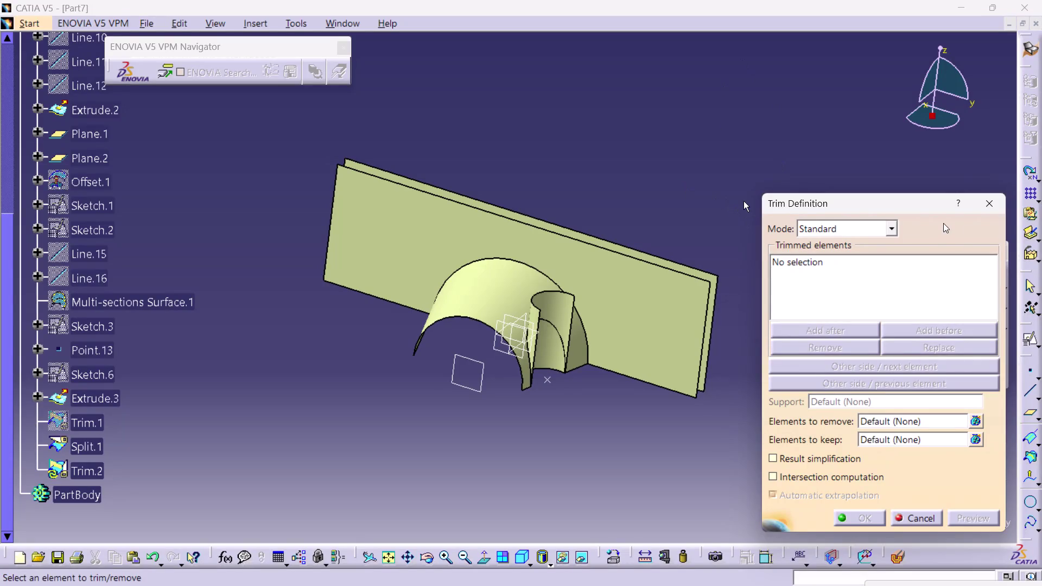
Discard the unfinished trim definition.
click(996, 208)
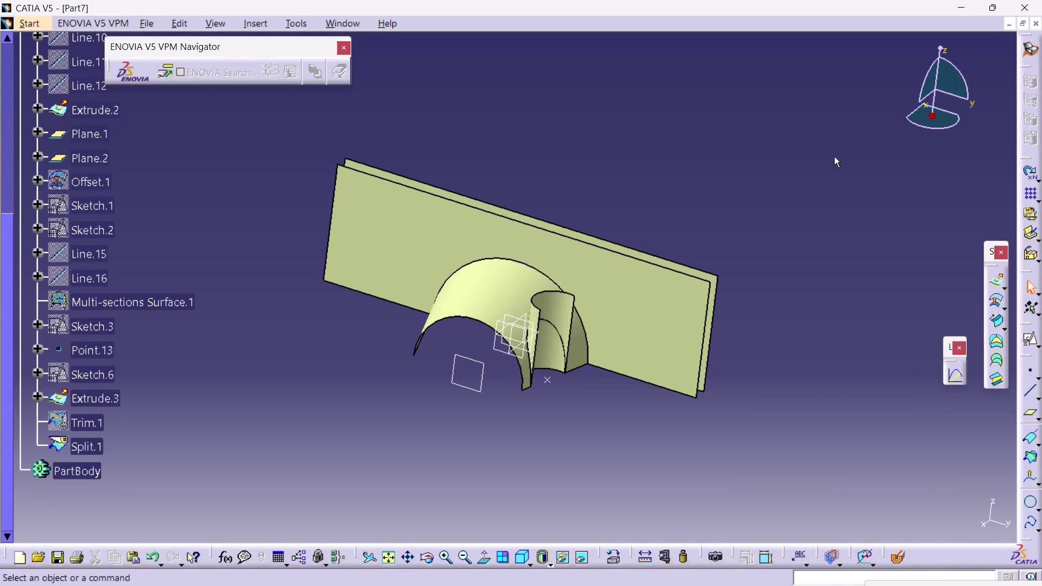
click(257, 21)
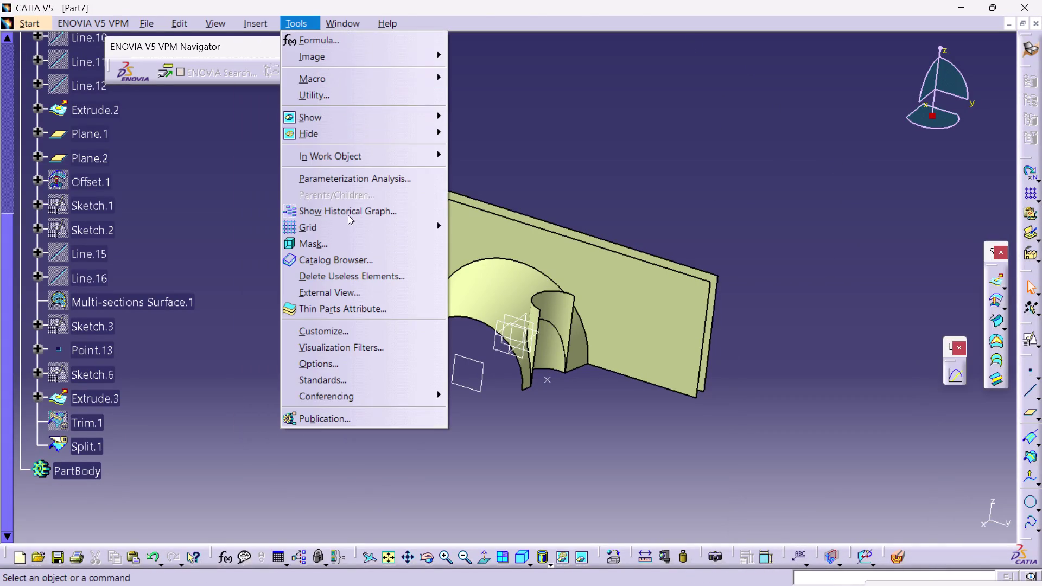
click(260, 25)
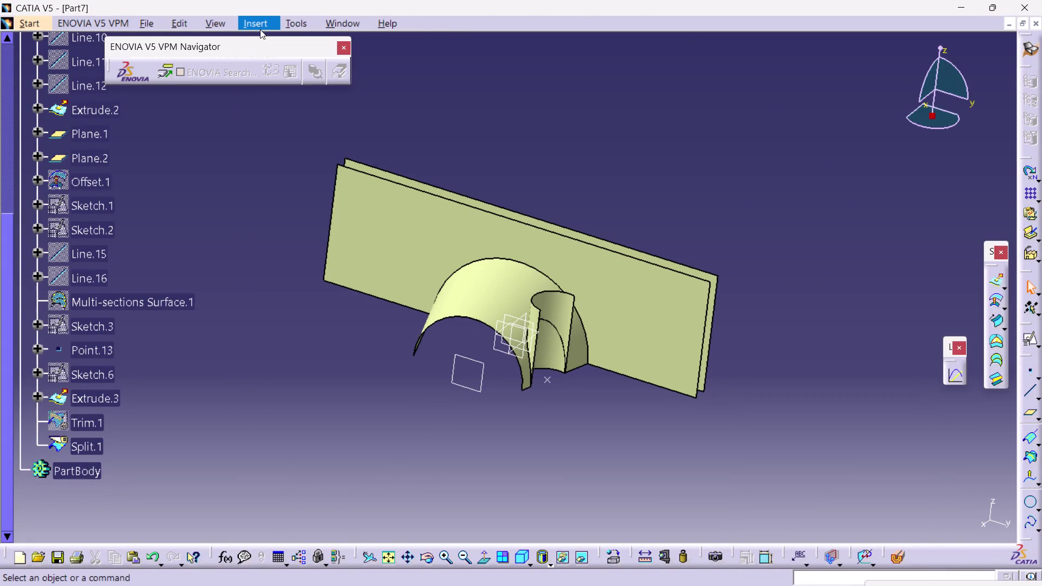
Set up a split of Extrude.3 with Split.1 as the cutting element.
click(259, 19)
click(308, 222)
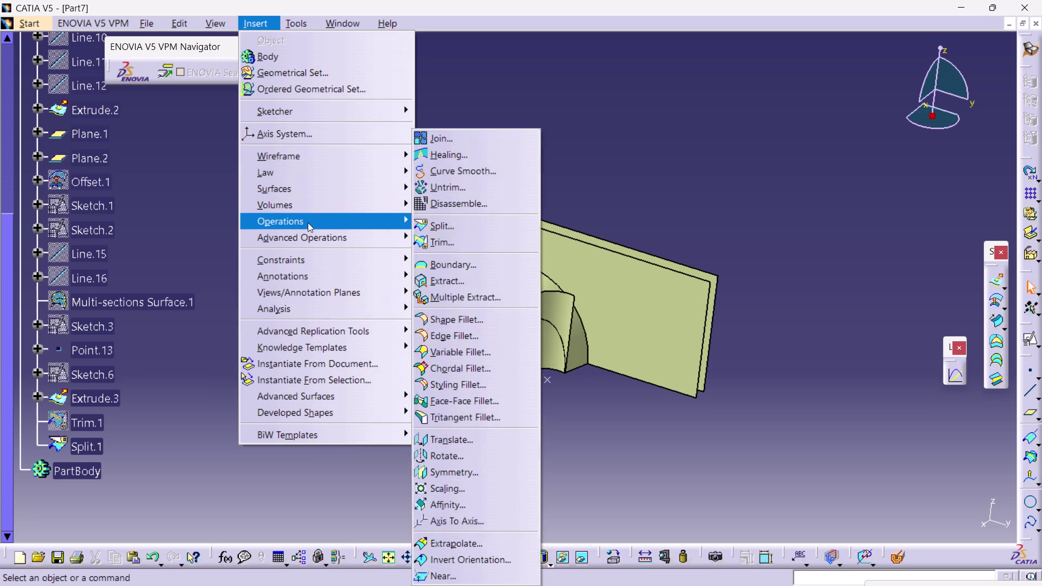
click(521, 228)
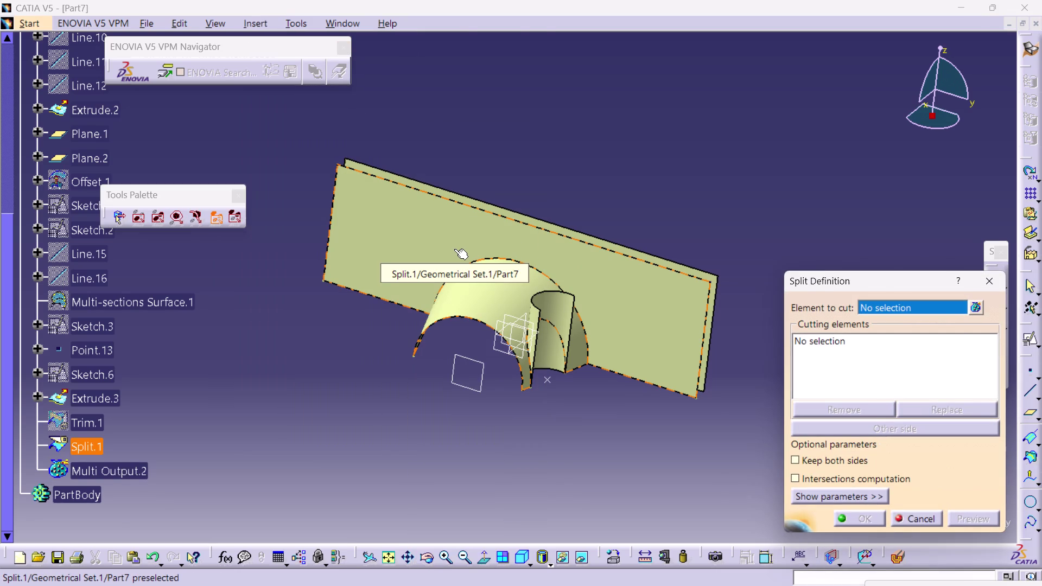
click(139, 216)
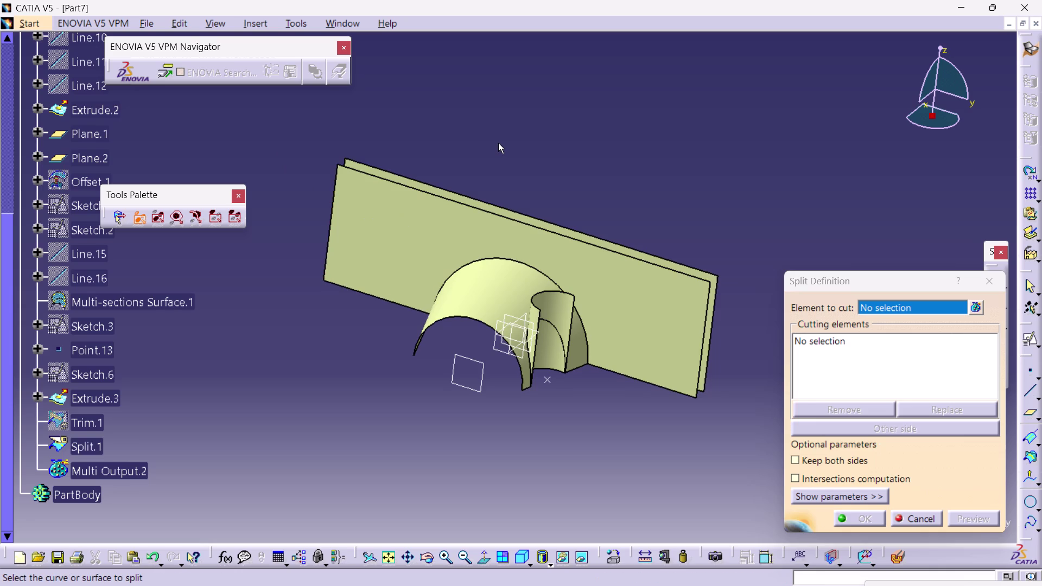
click(549, 304)
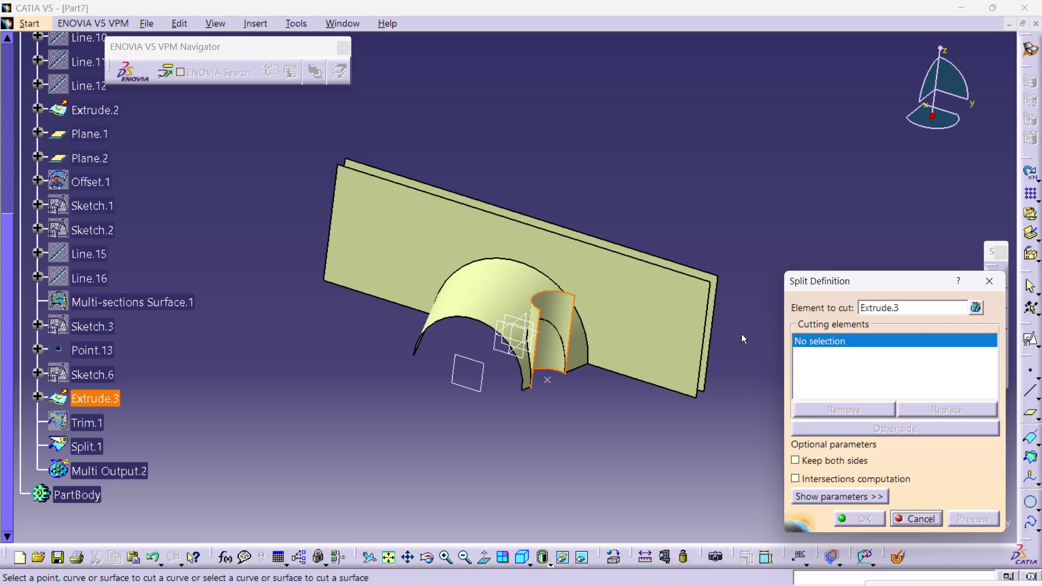
click(604, 302)
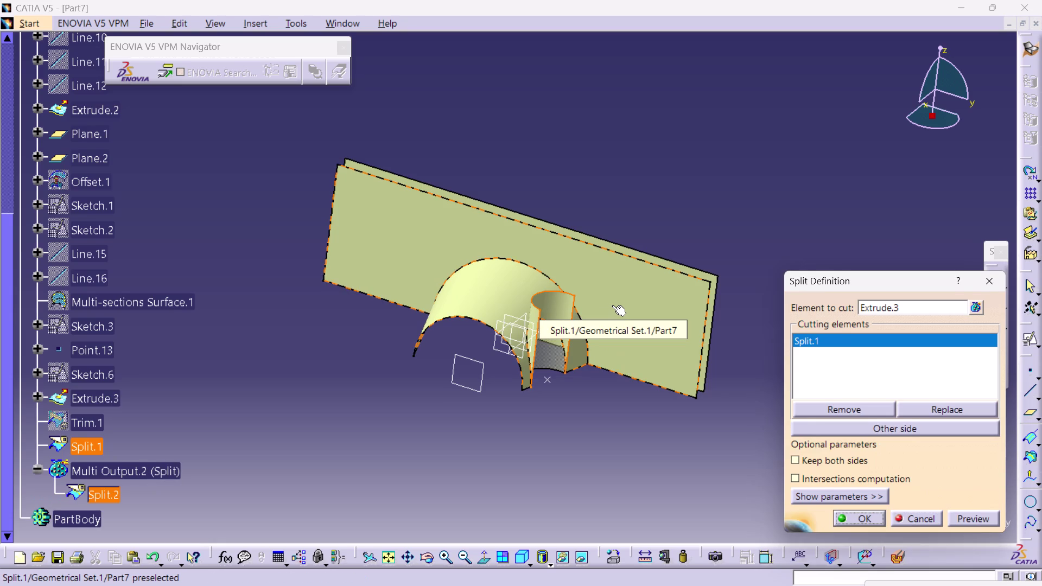
Inspect the split preview from several angles, then cancel it unapplied.
middle_drag(662, 407, 588, 408)
right_drag(662, 407, 587, 409)
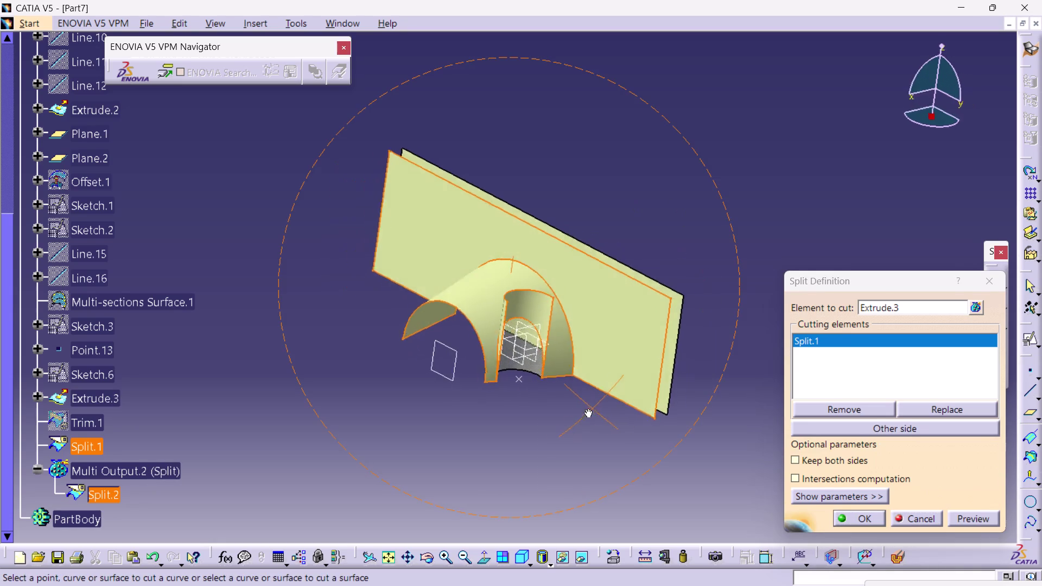
middle_drag(588, 409, 632, 331)
right_drag(588, 408, 632, 331)
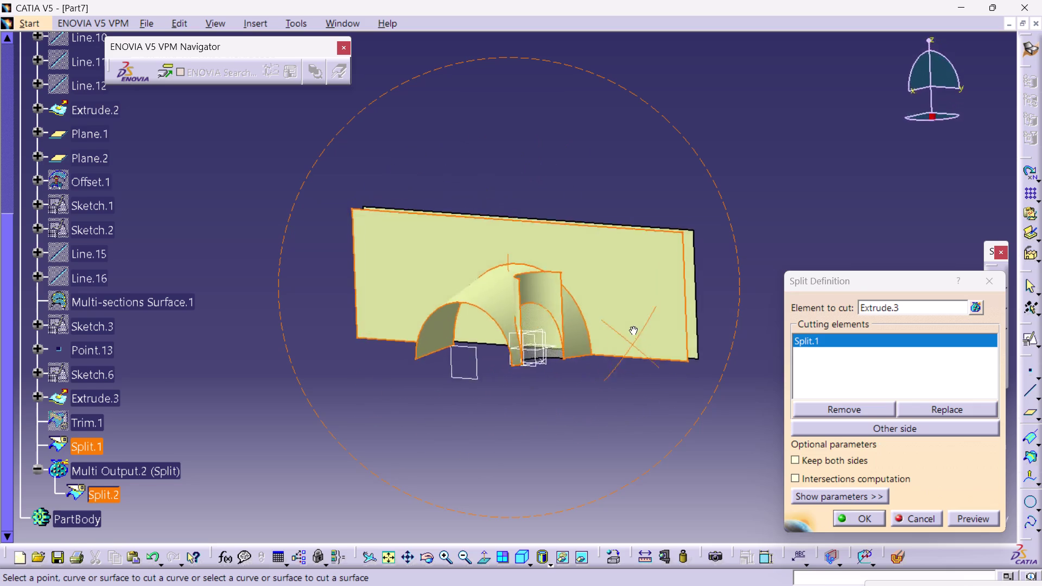
right_drag(632, 331, 635, 305)
middle_drag(632, 331, 636, 305)
scroll(up, 3)
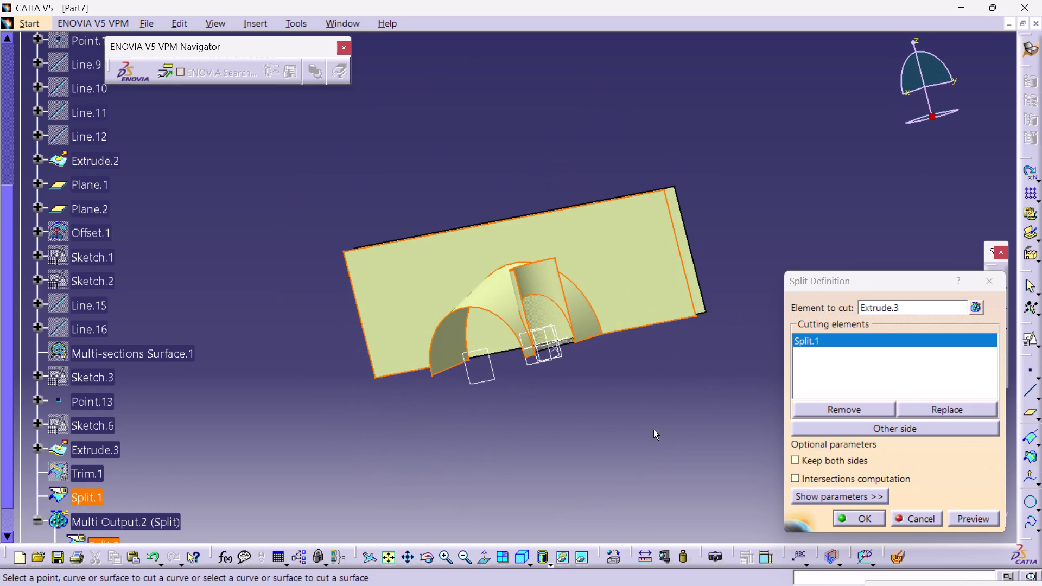
click(993, 281)
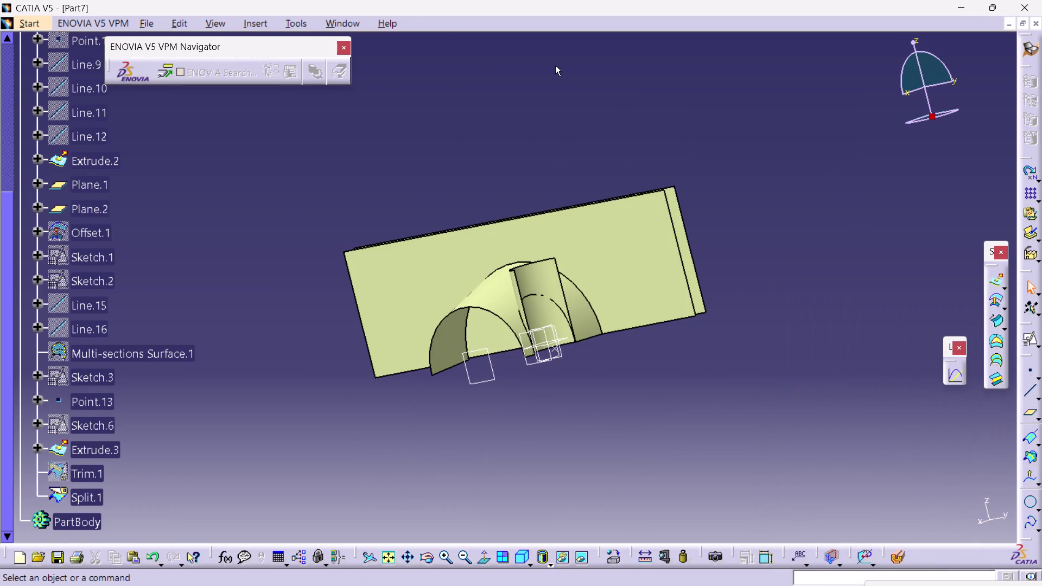
click(261, 21)
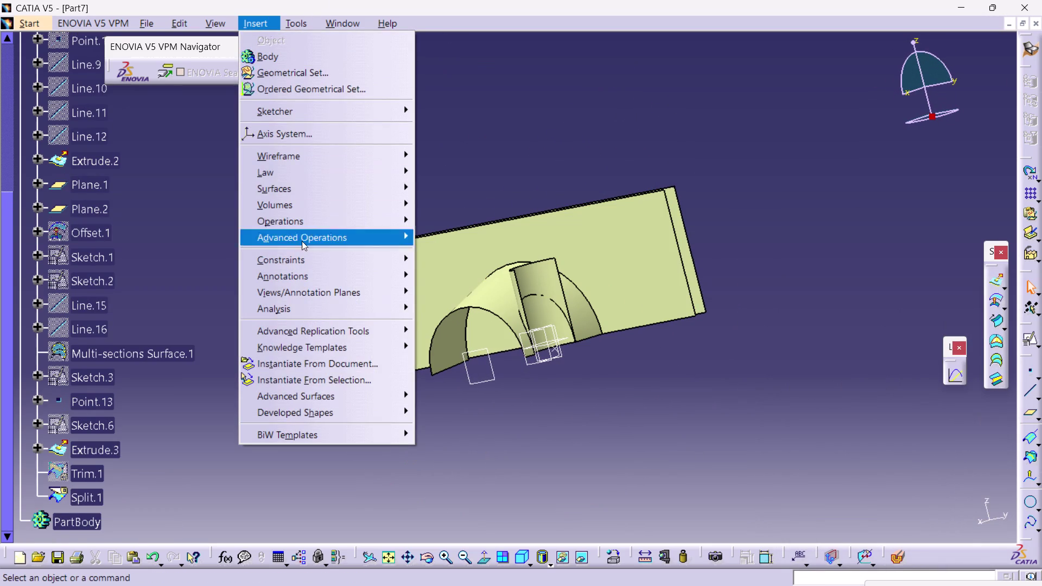
click(299, 221)
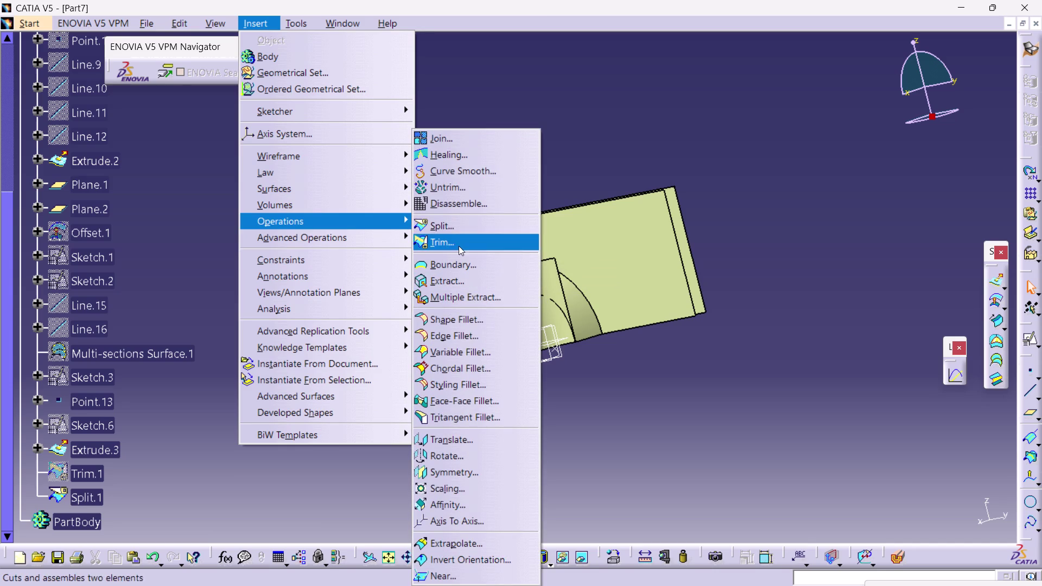
click(461, 225)
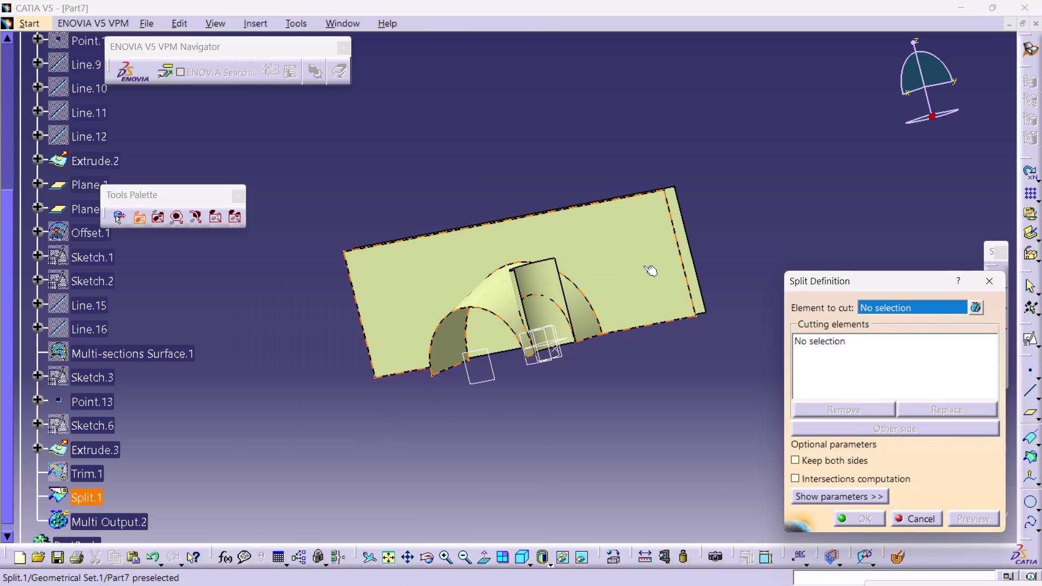
middle_drag(571, 183, 595, 208)
right_drag(571, 182, 580, 188)
right_click(581, 190)
right_click(587, 193)
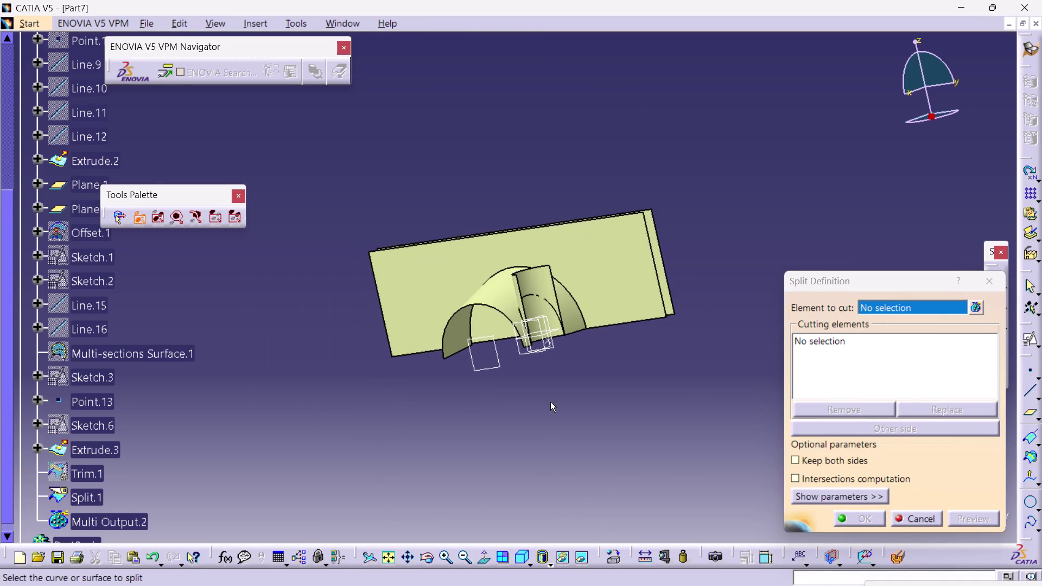
middle_drag(690, 368, 677, 390)
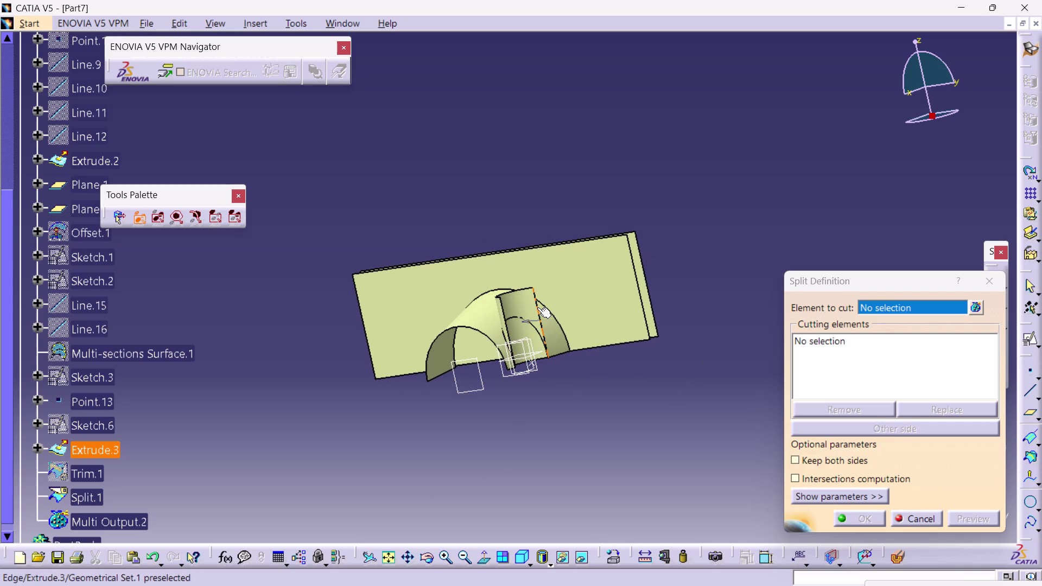
click(518, 306)
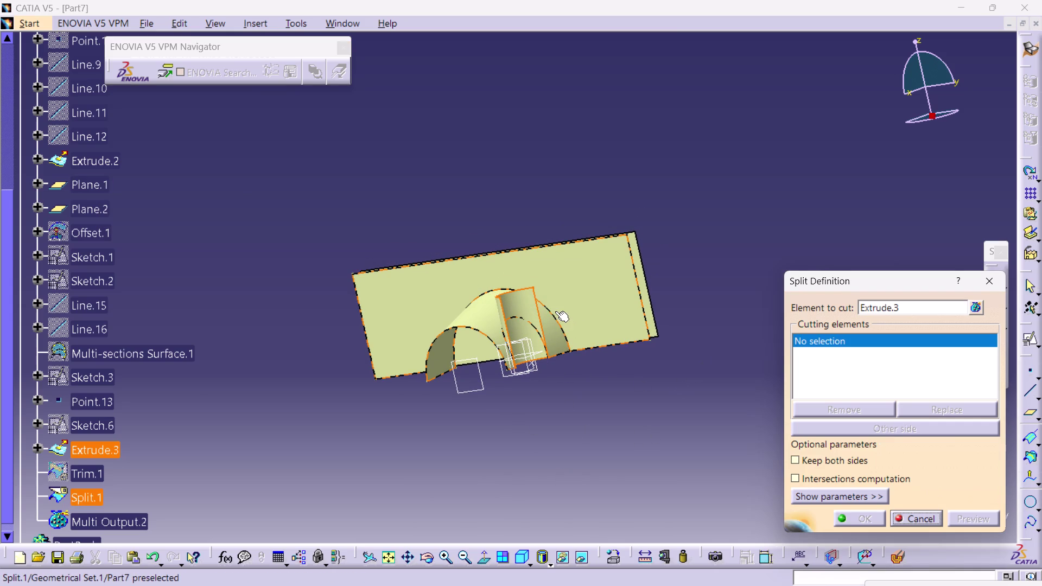
click(528, 323)
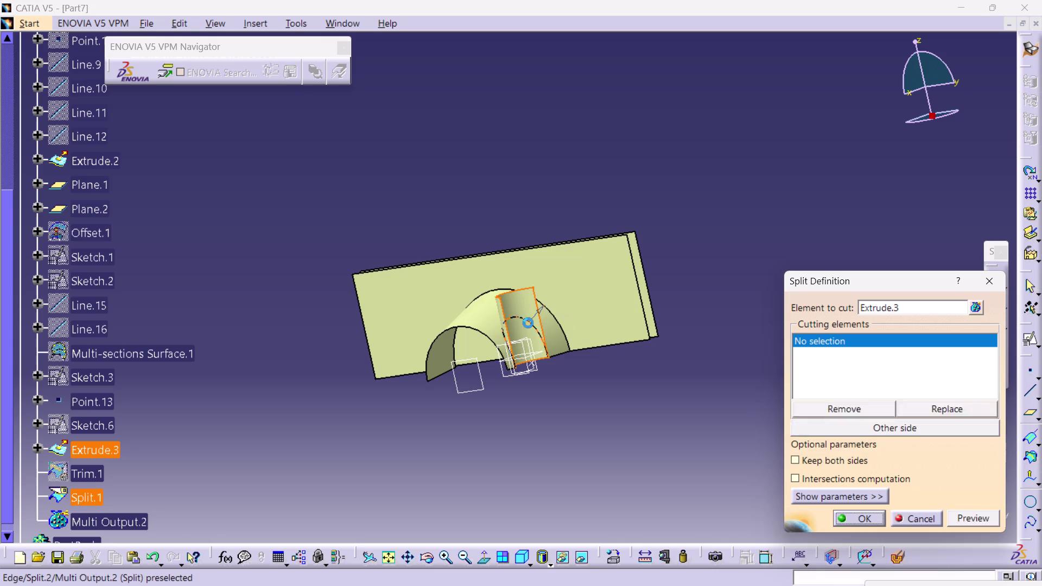
middle_drag(601, 428, 530, 445)
right_drag(601, 427, 529, 446)
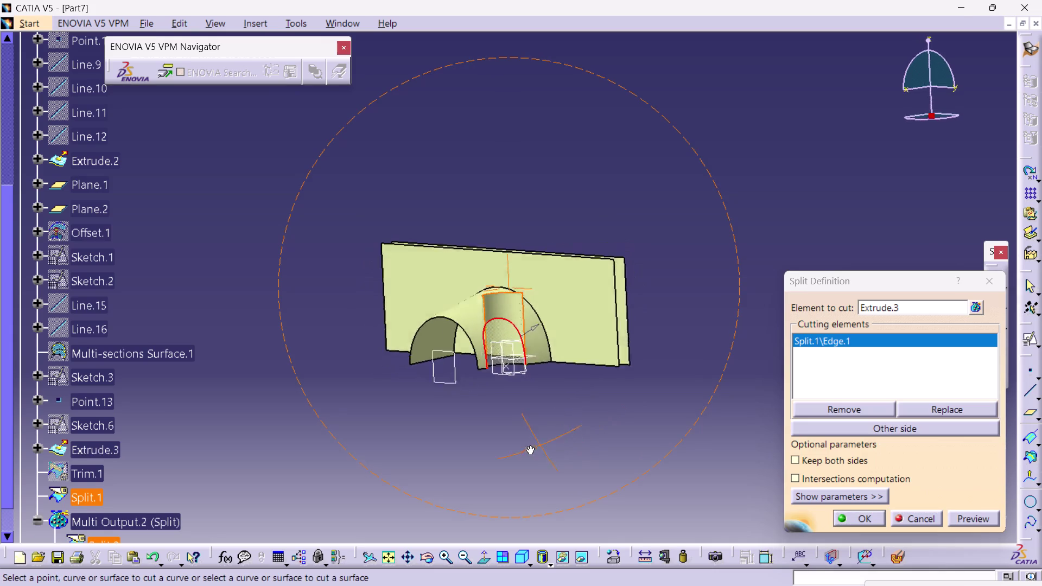
middle_drag(530, 445, 373, 449)
right_drag(530, 446, 373, 449)
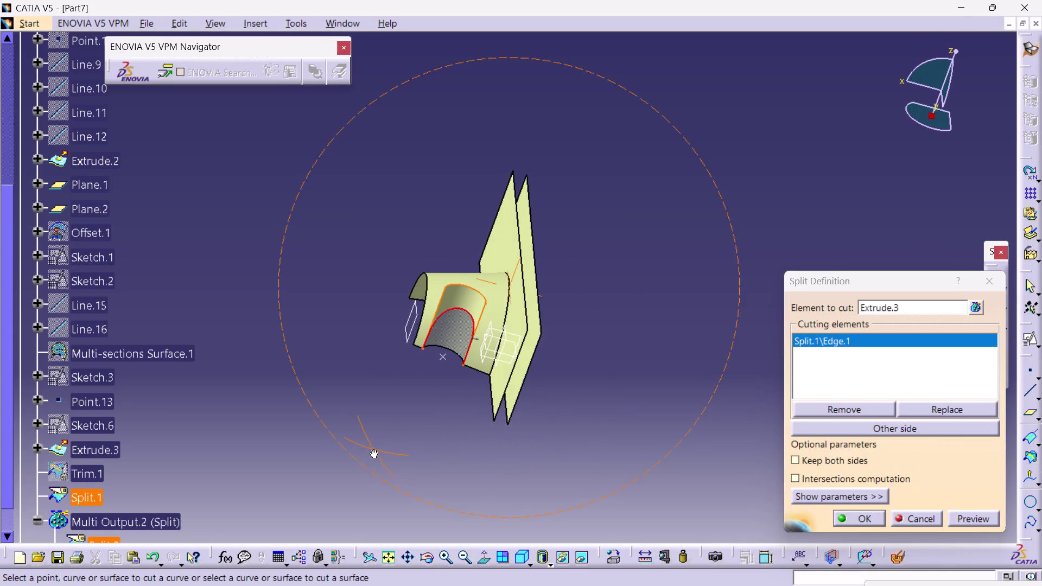
middle_drag(374, 449, 413, 448)
right_drag(373, 449, 413, 448)
middle_drag(413, 447, 507, 446)
right_drag(413, 448, 431, 448)
right_click(433, 448)
right_drag(459, 448, 469, 448)
right_drag(488, 448, 495, 448)
click(995, 288)
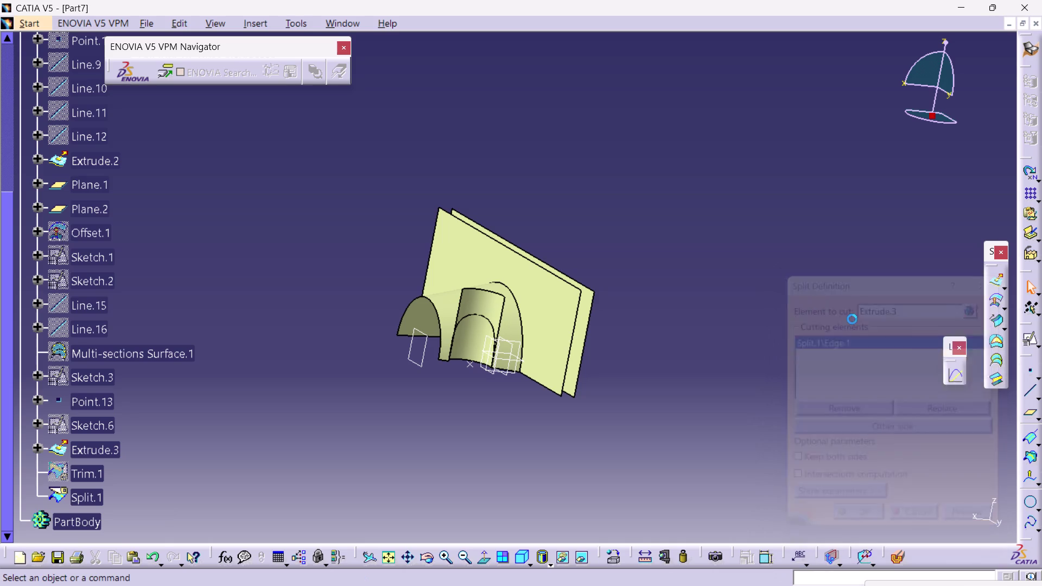
click(260, 22)
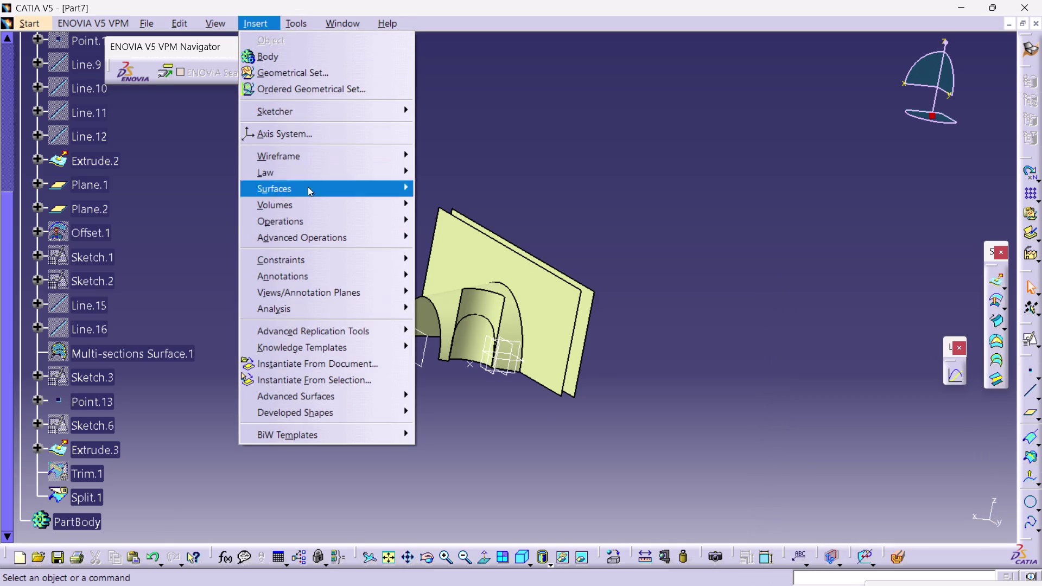
click(312, 223)
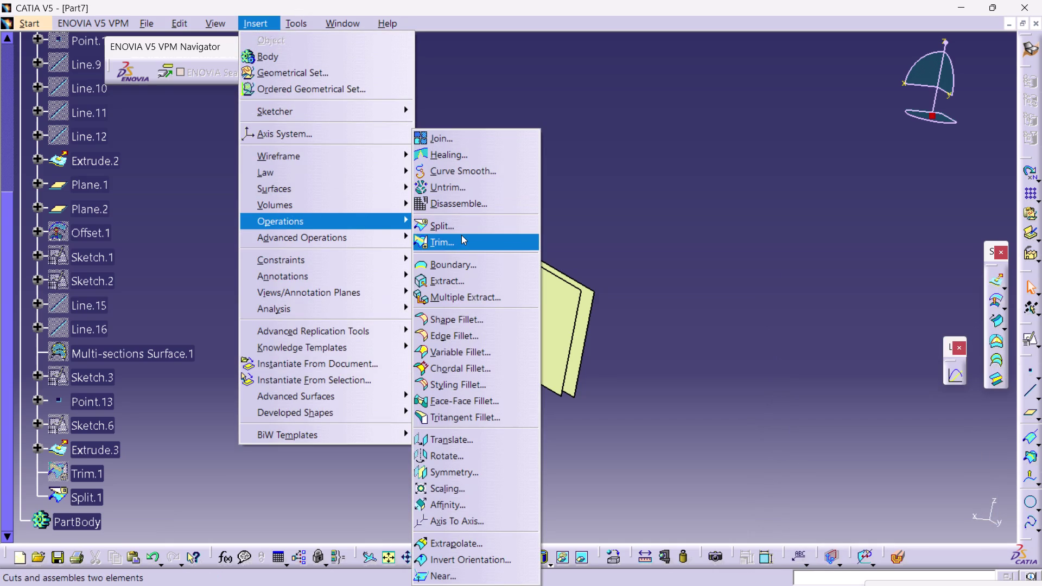
click(458, 241)
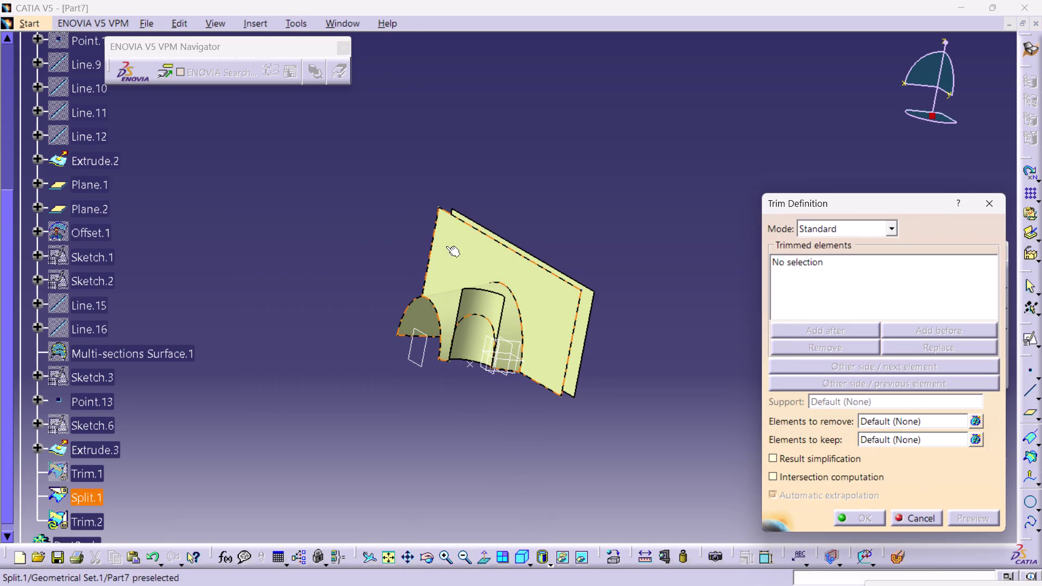
click(492, 301)
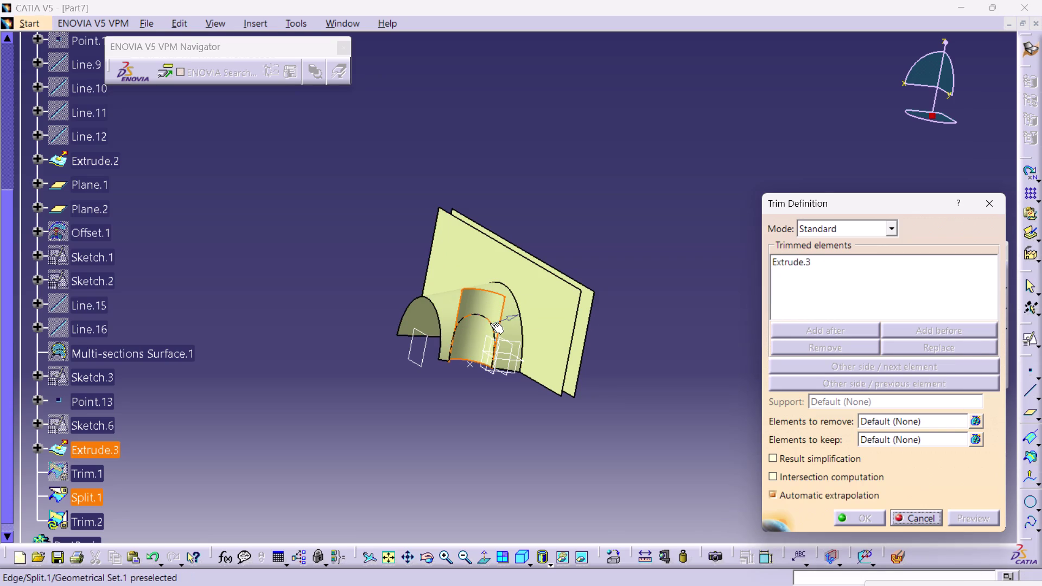
click(483, 289)
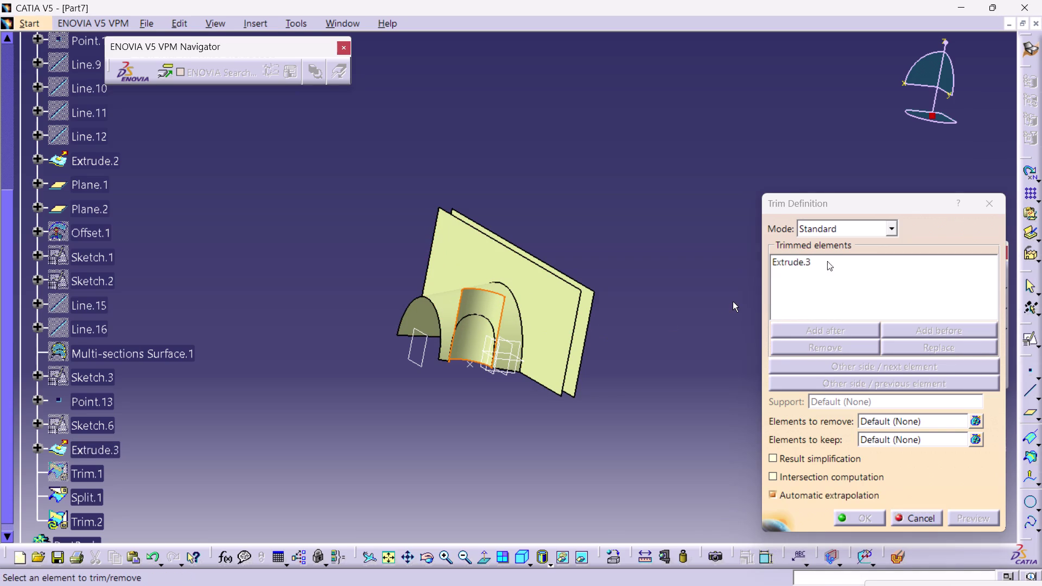
click(481, 289)
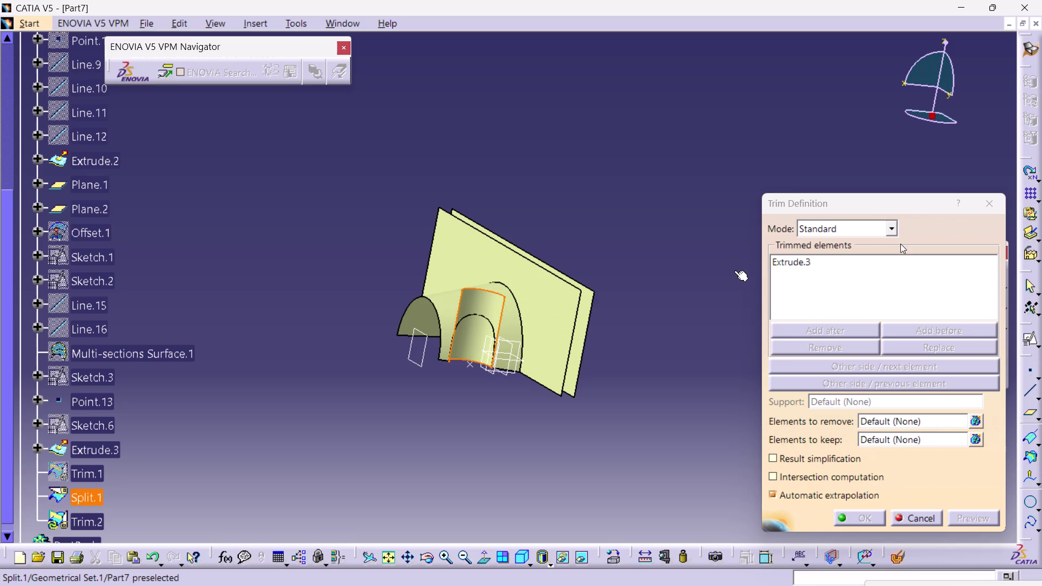
click(848, 311)
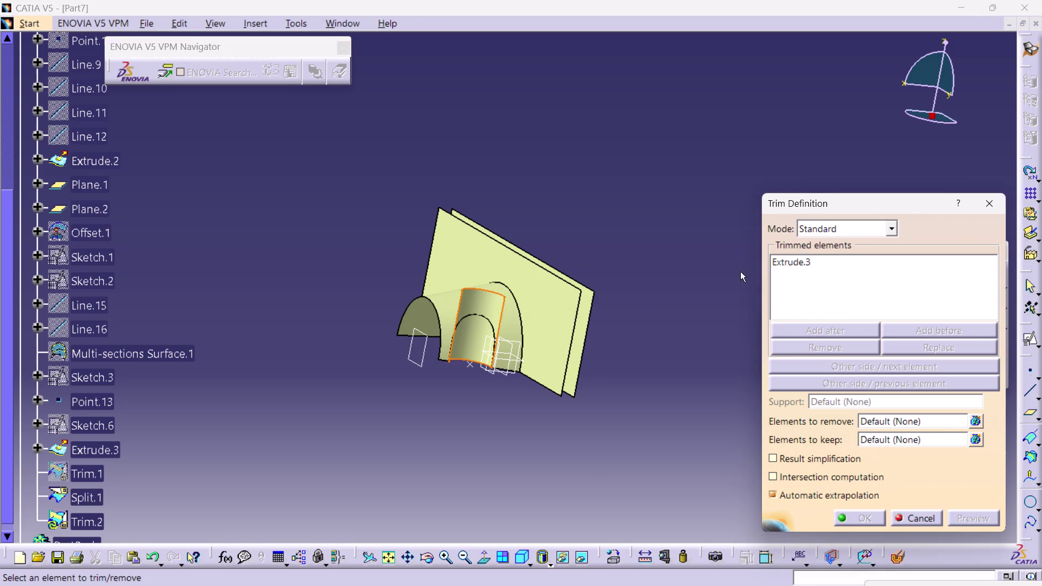
click(483, 314)
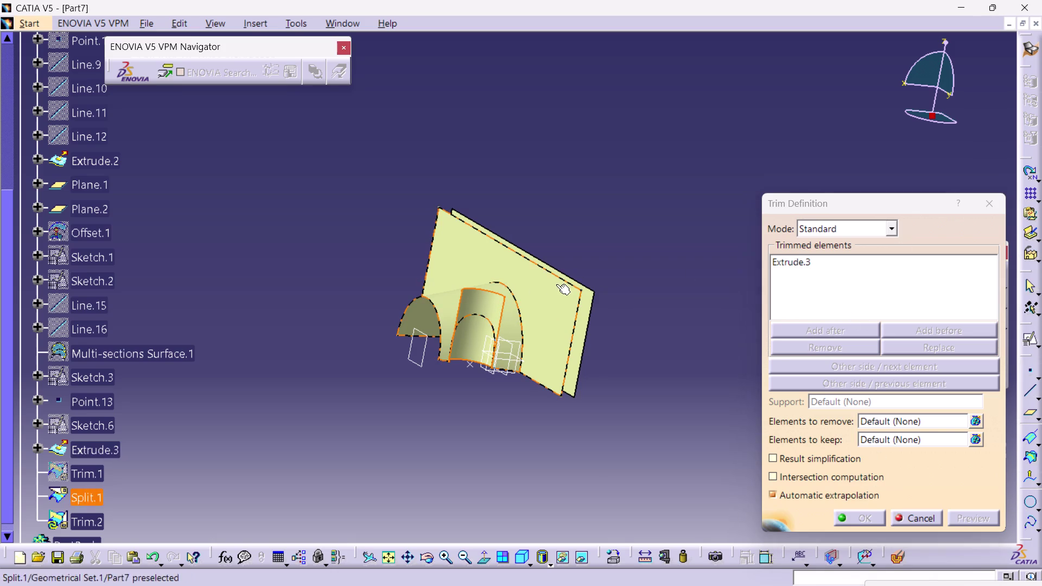
click(482, 318)
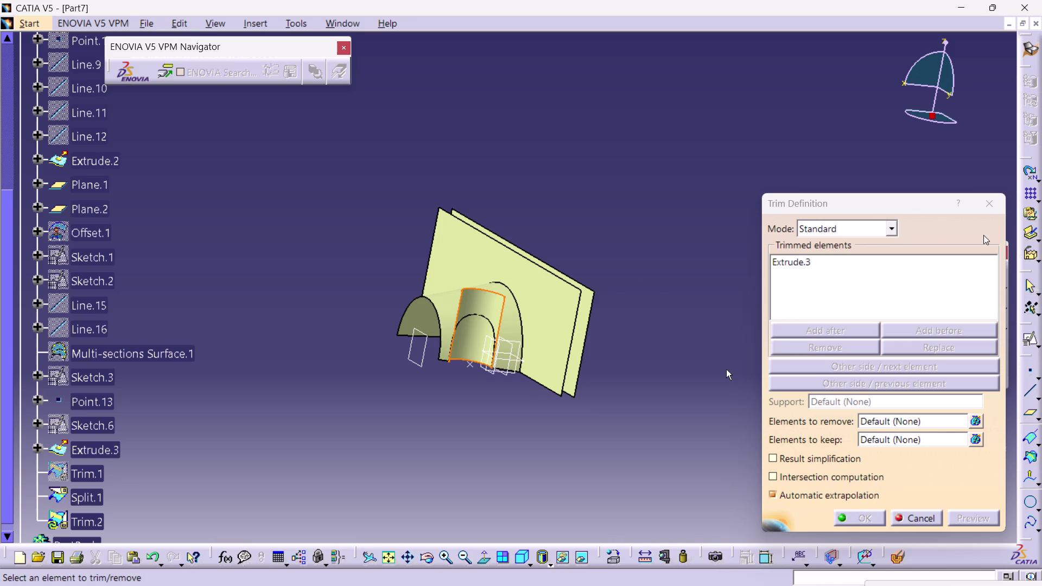
click(983, 201)
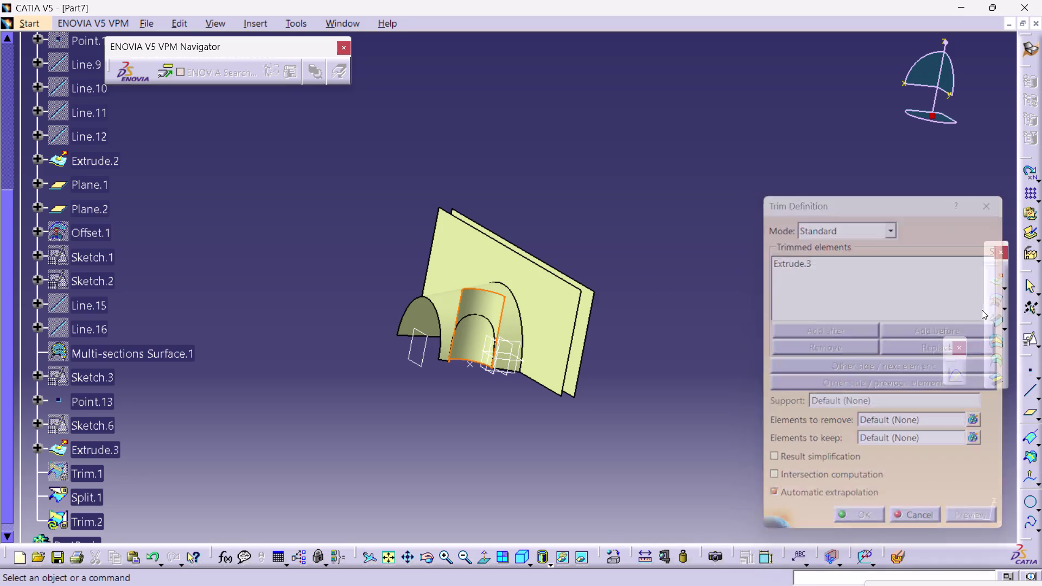
click(252, 27)
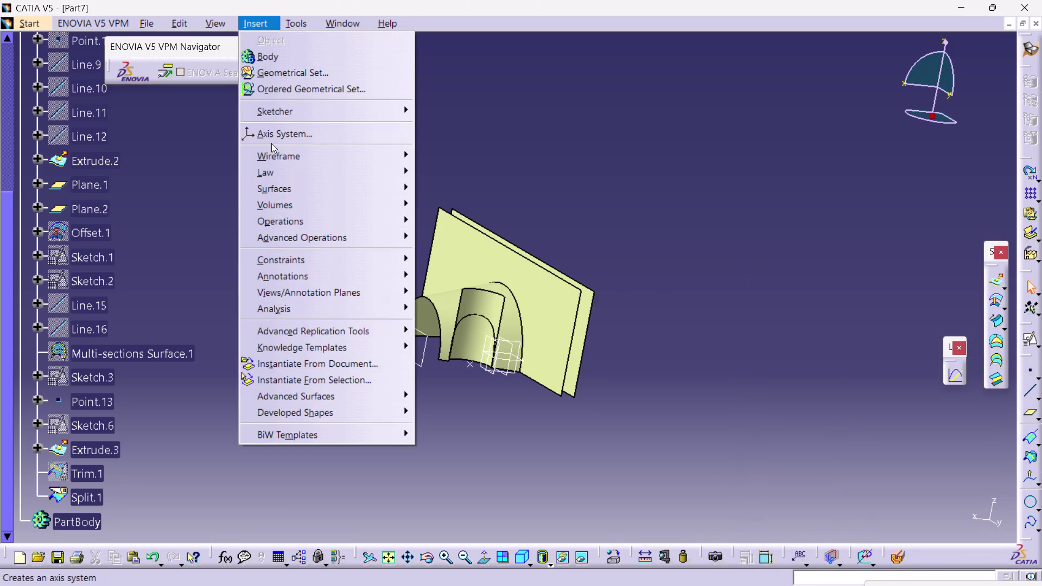
click(282, 218)
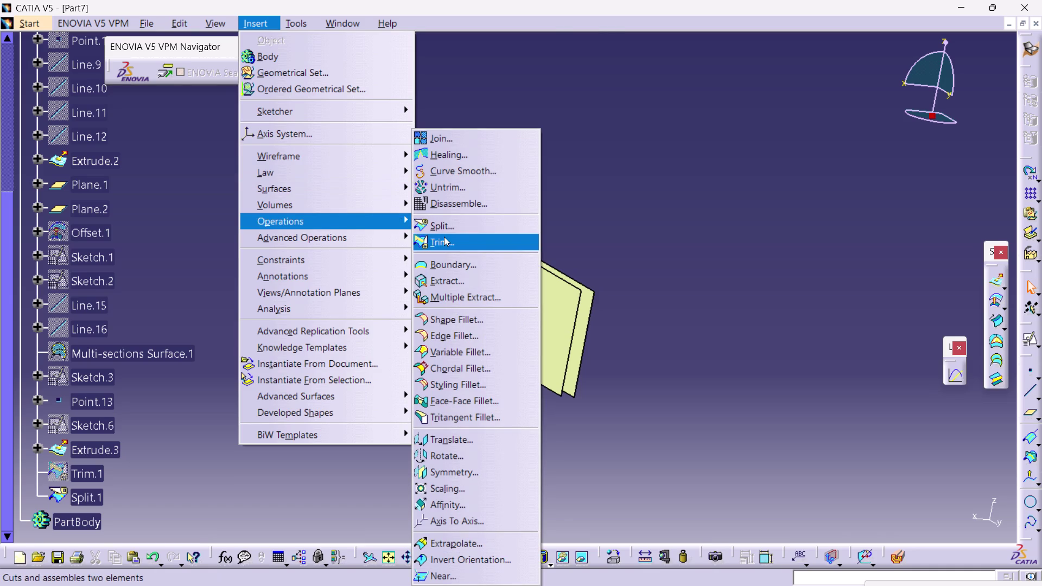
click(444, 237)
click(989, 203)
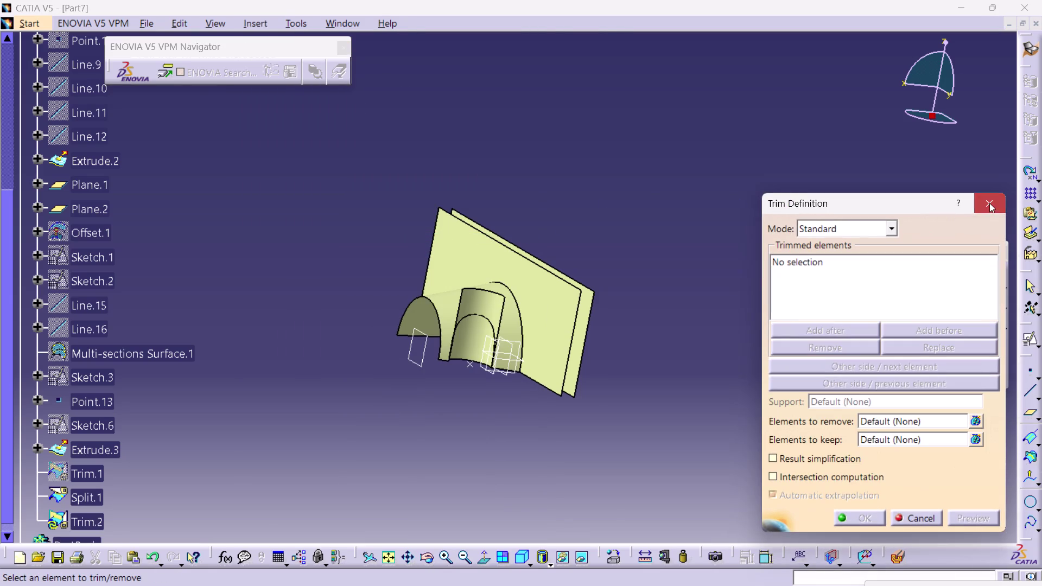
click(291, 22)
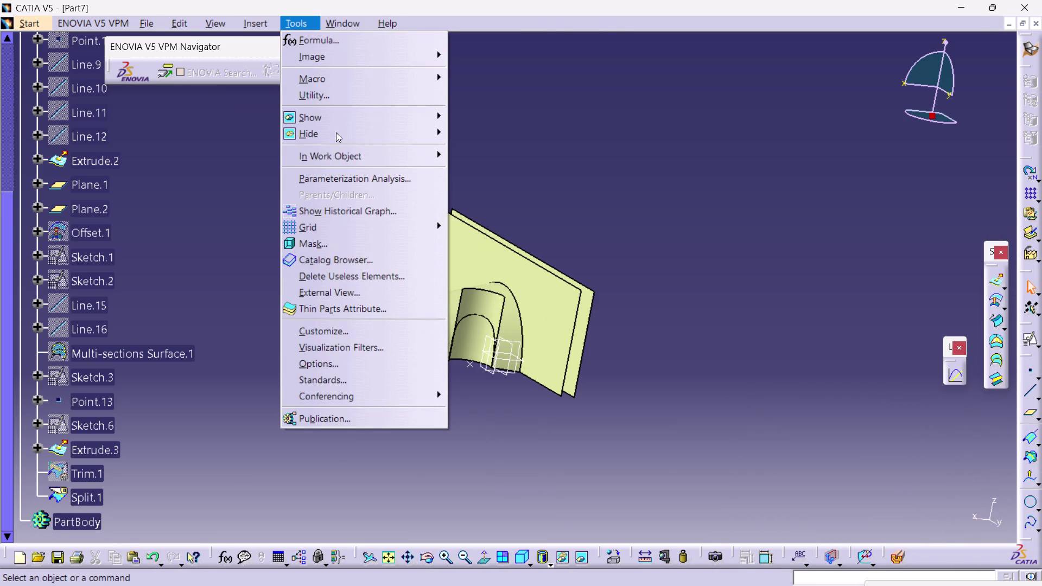
click(568, 158)
click(264, 17)
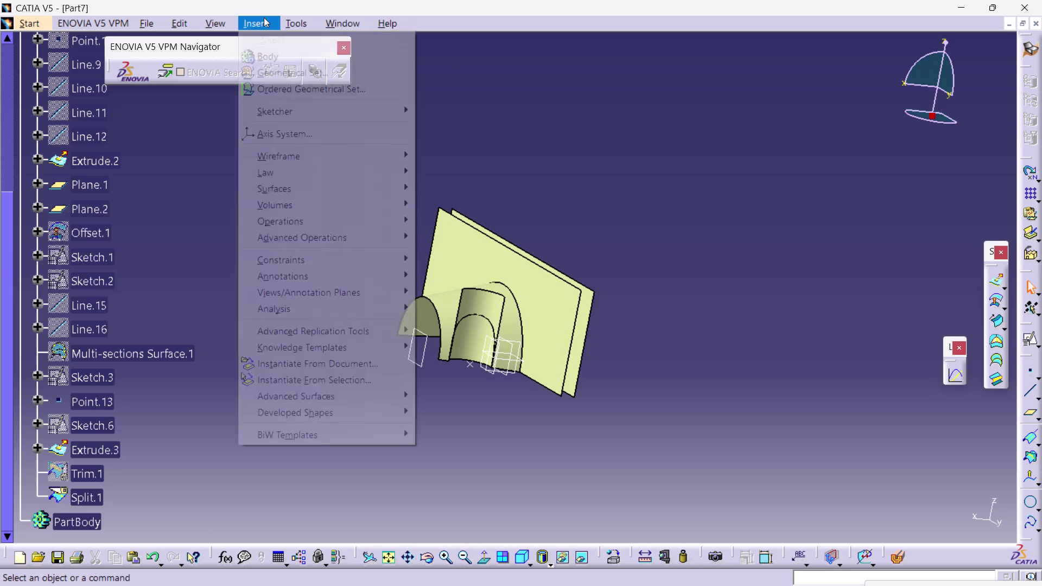
click(332, 215)
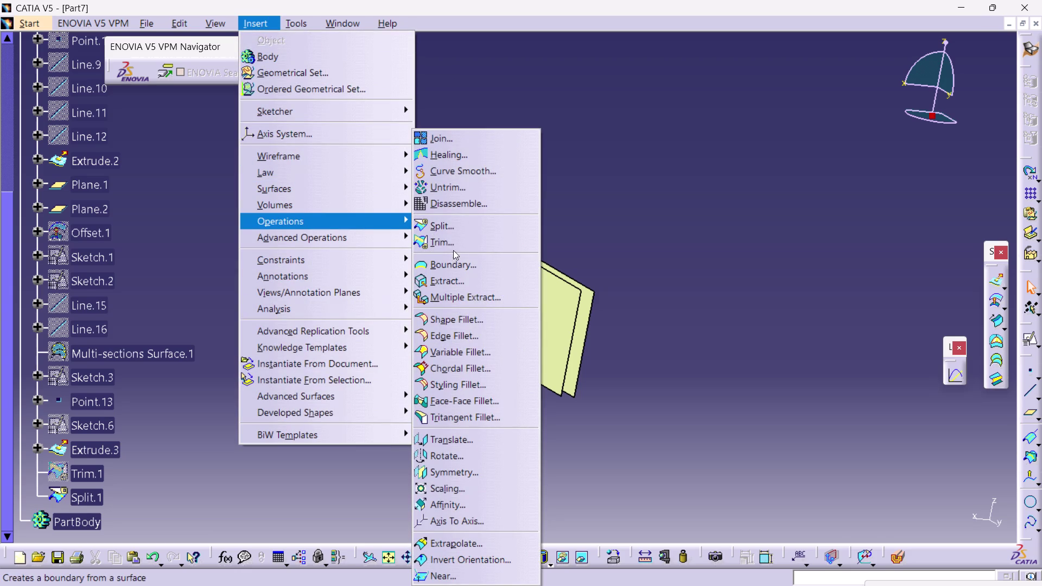
click(458, 242)
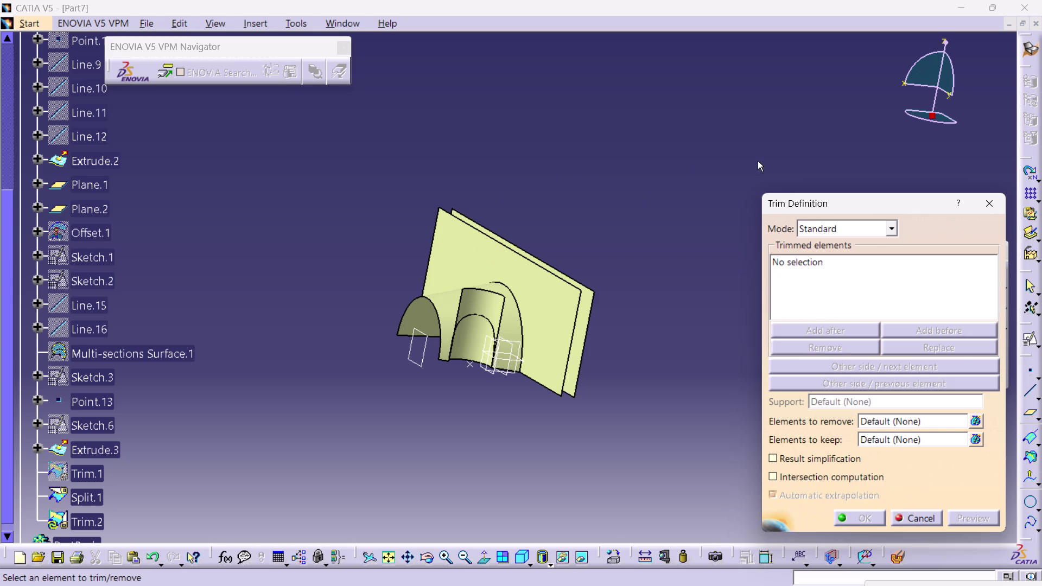
click(997, 203)
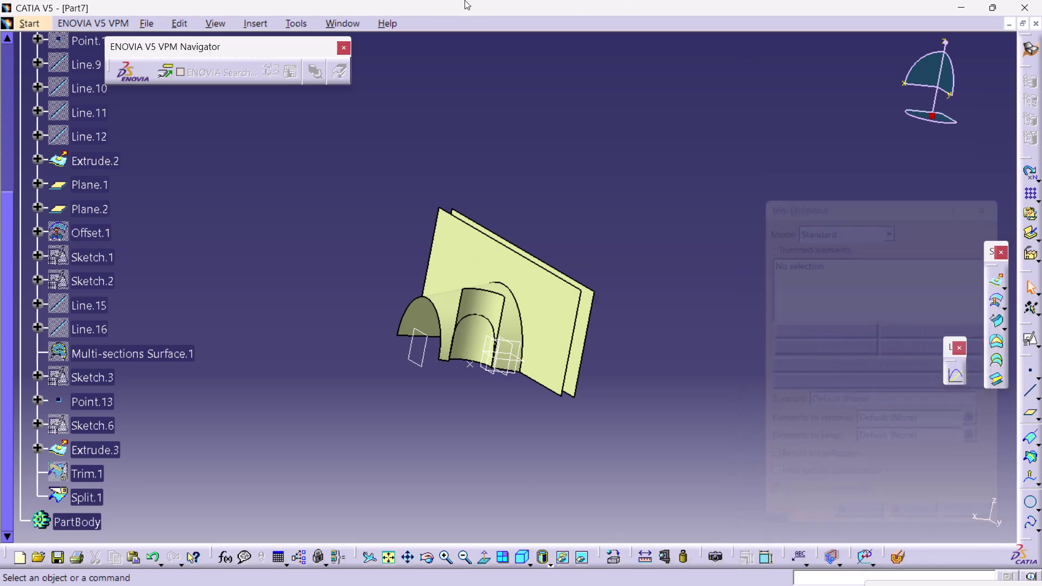
click(261, 21)
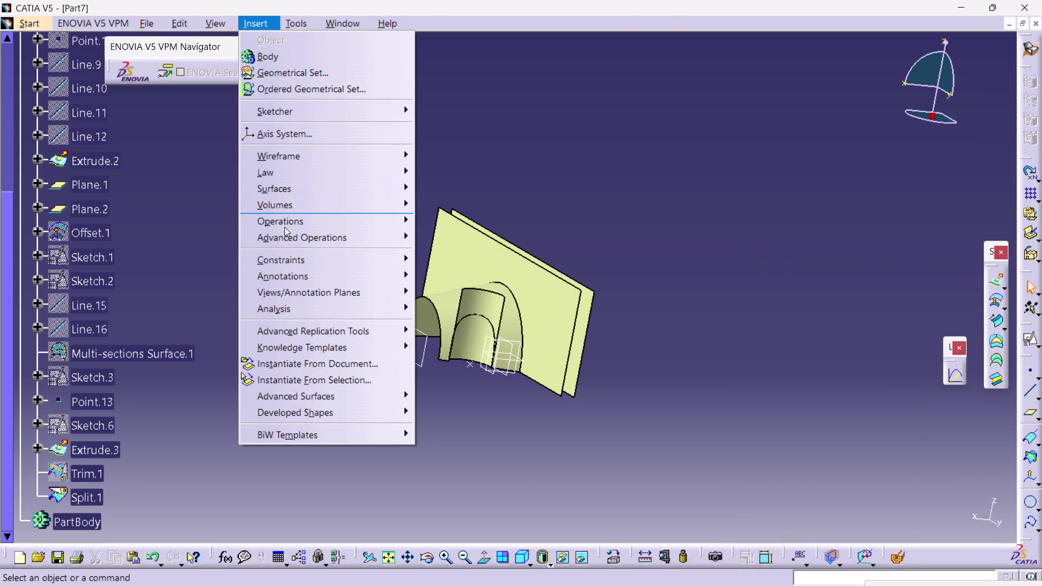
Set up a split of cylinder Extrude.3 with wall surface Split.1 as cutter.
click(291, 225)
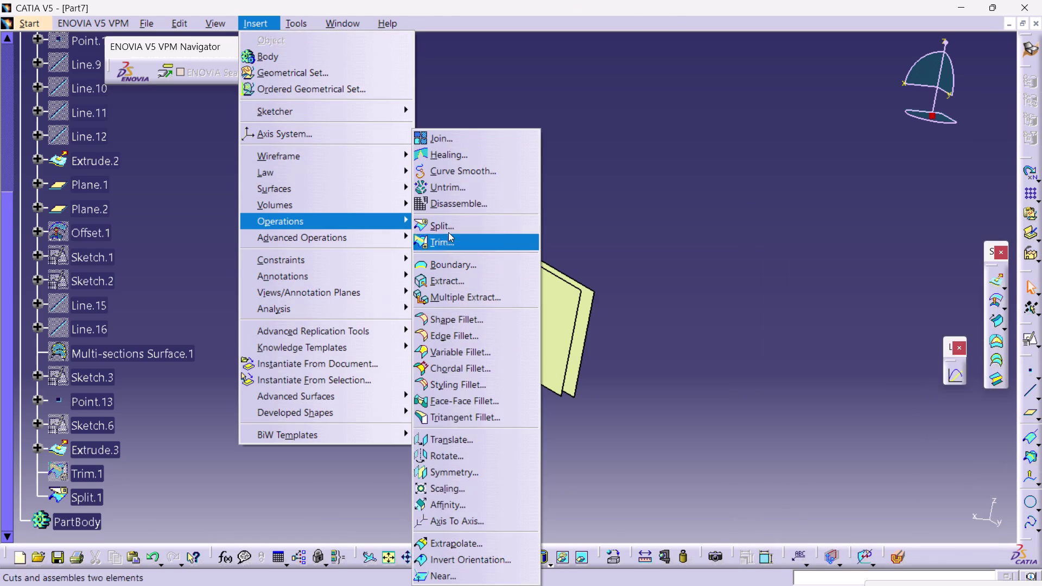
click(448, 231)
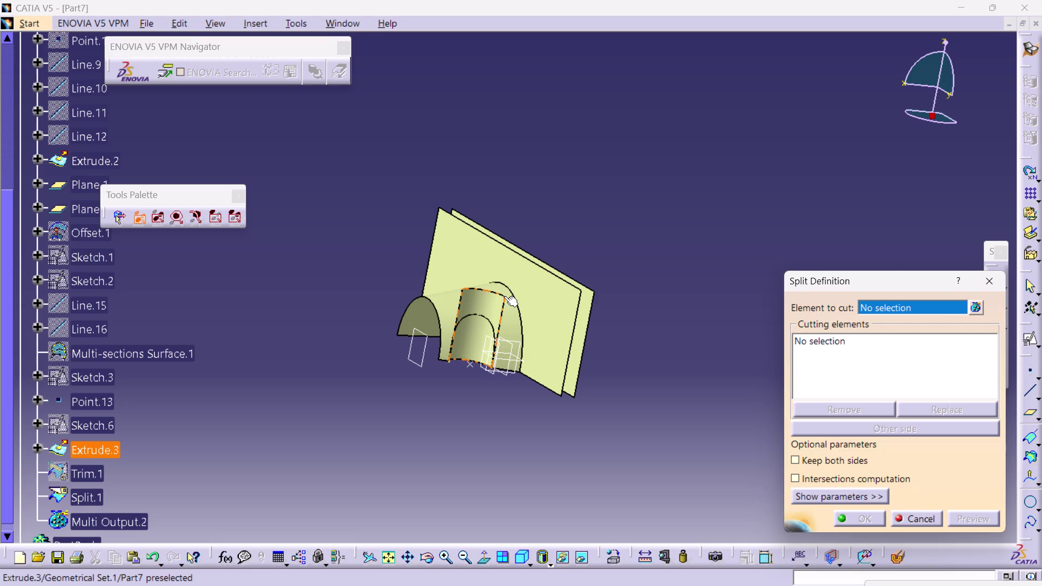
click(504, 296)
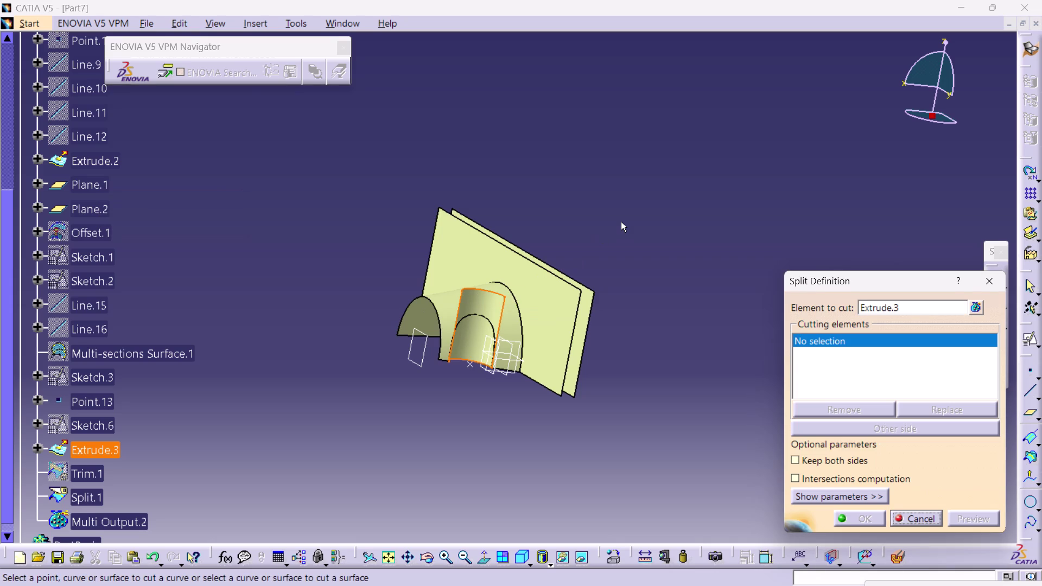
click(534, 285)
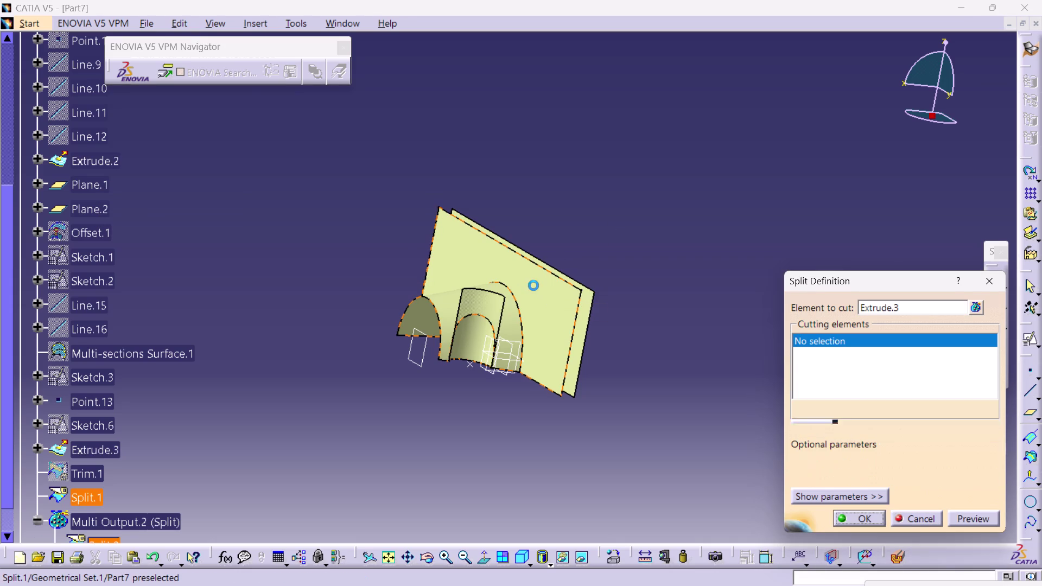
Check the trimmed cylinder from several angles and confirm the split.
scroll(up, 3)
middle_drag(292, 280, 468, 311)
right_drag(291, 280, 467, 311)
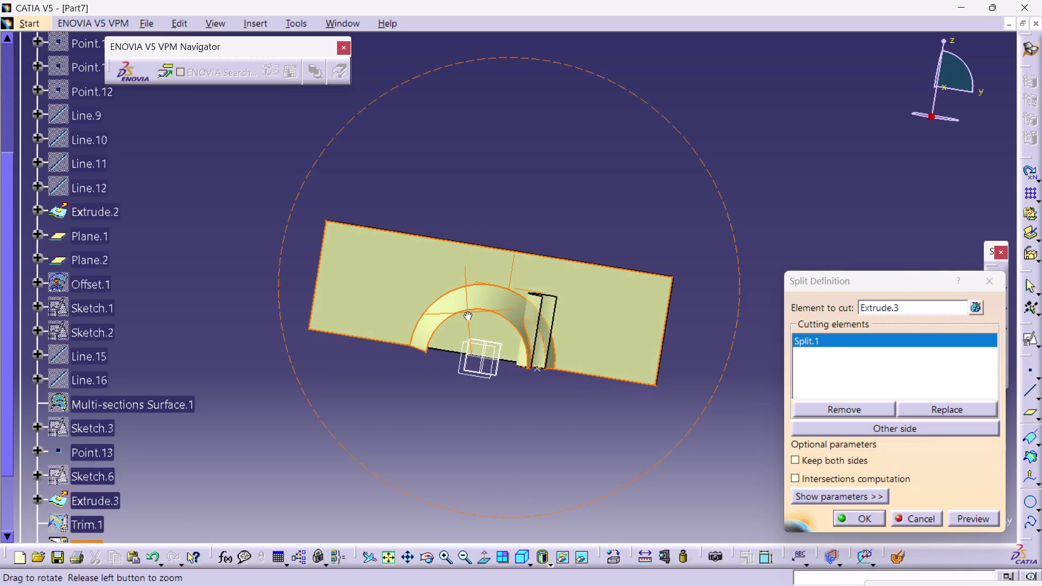
middle_drag(468, 311, 341, 284)
right_drag(468, 312, 341, 284)
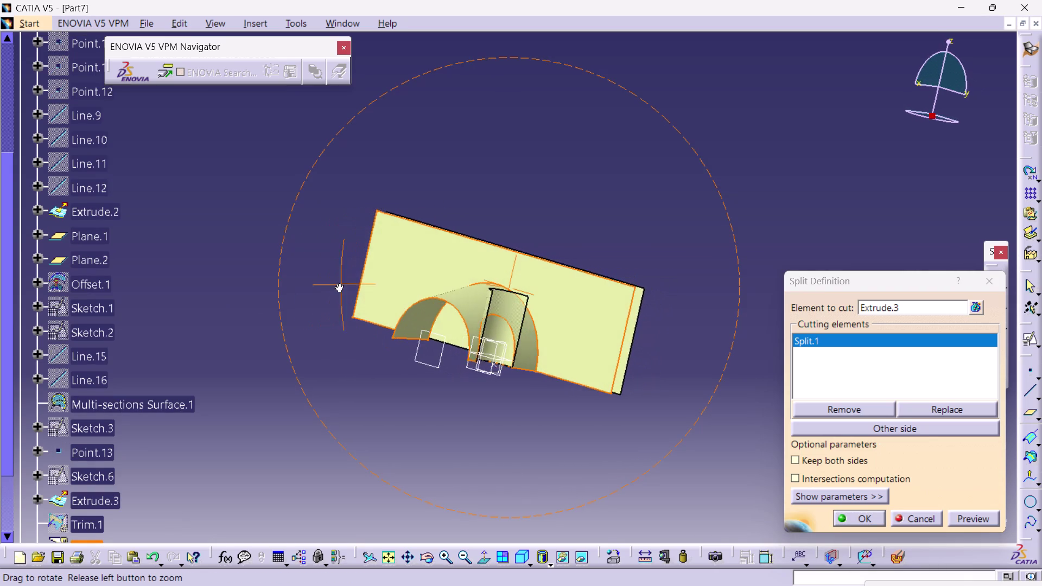
middle_drag(341, 284, 333, 281)
right_drag(341, 284, 333, 281)
click(849, 518)
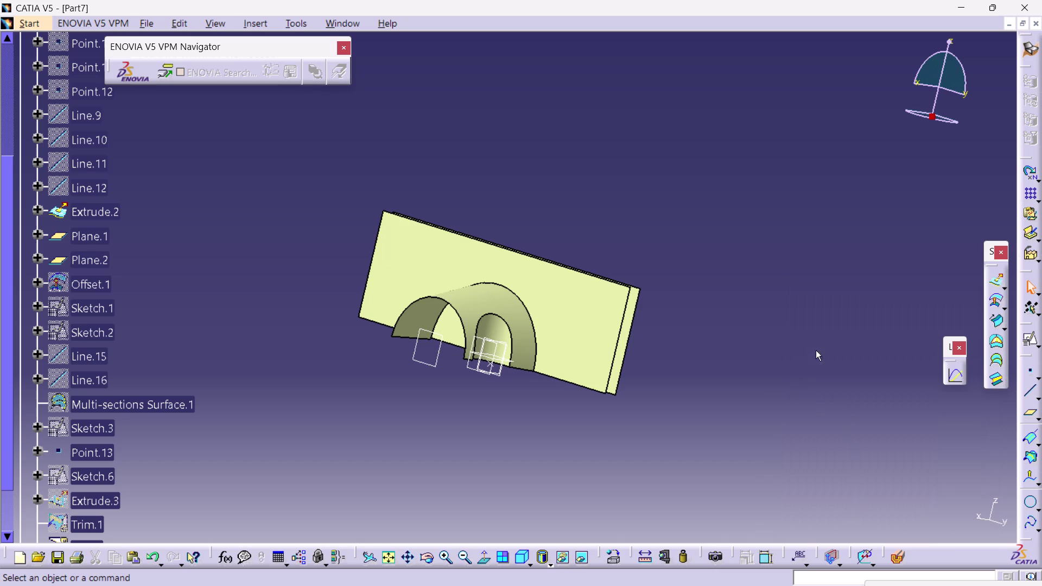
Orbit around the cut cylinder to view the arch, wall and opening, then bring up Insert.
middle_drag(644, 440, 495, 427)
right_drag(644, 439, 496, 428)
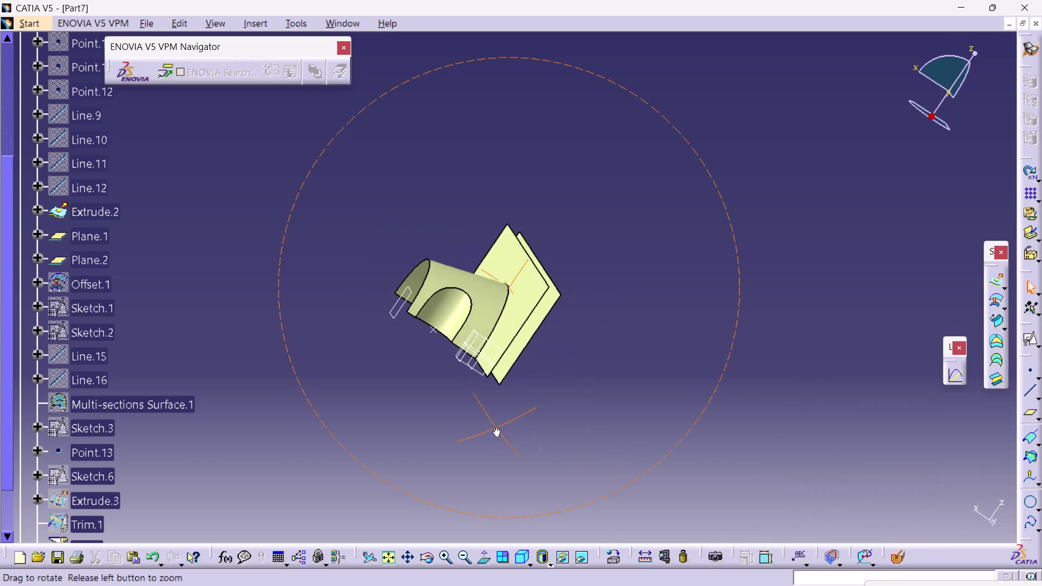
right_drag(496, 427, 723, 409)
middle_drag(496, 427, 723, 409)
right_click(723, 410)
middle_drag(769, 360, 654, 401)
right_drag(769, 359, 653, 402)
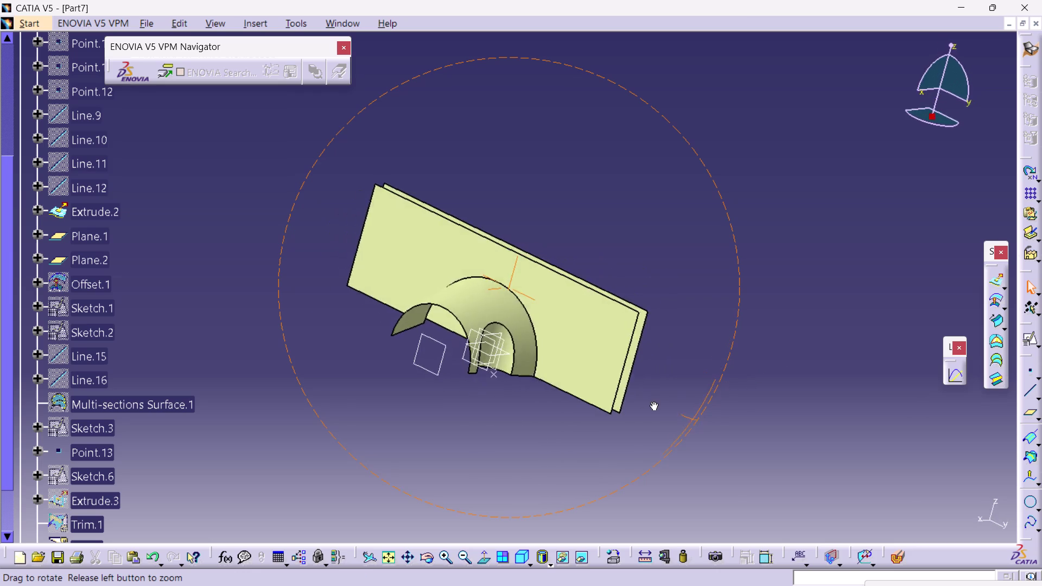
middle_drag(653, 402, 658, 396)
right_drag(653, 402, 658, 396)
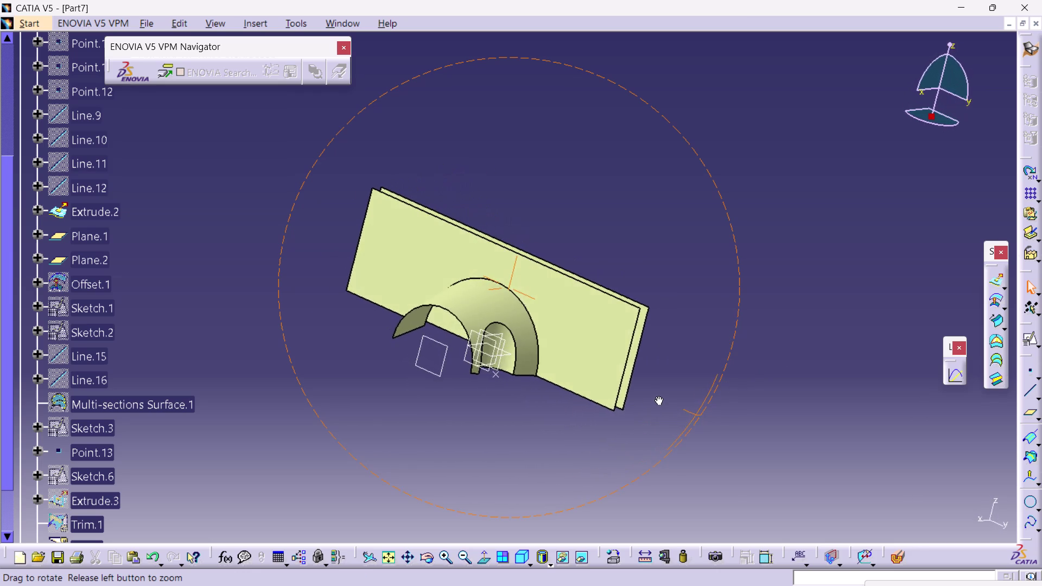
right_drag(658, 397, 703, 387)
middle_drag(658, 396, 703, 389)
middle_drag(409, 423, 414, 437)
right_drag(409, 422, 414, 438)
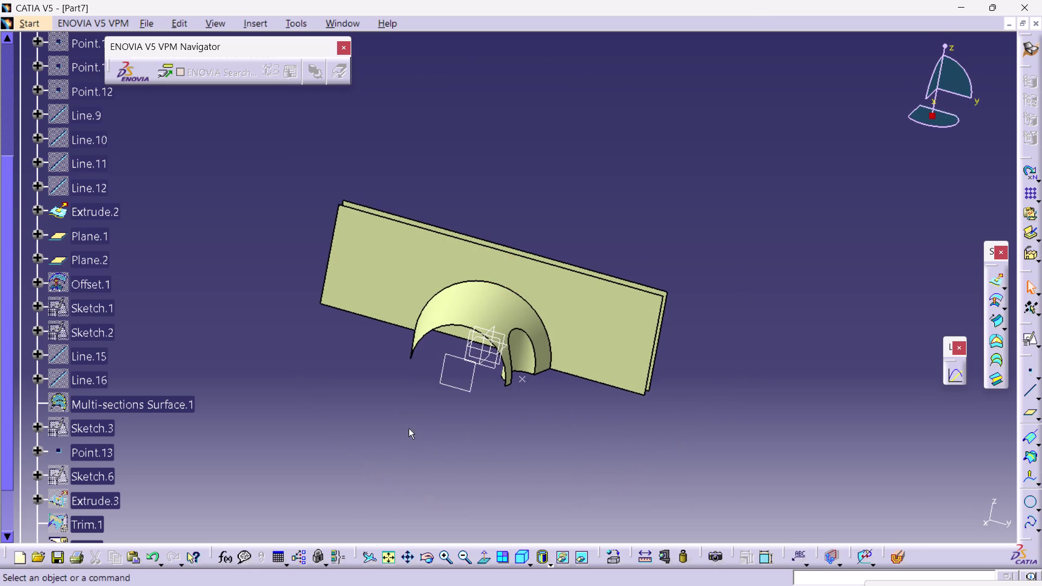
click(252, 19)
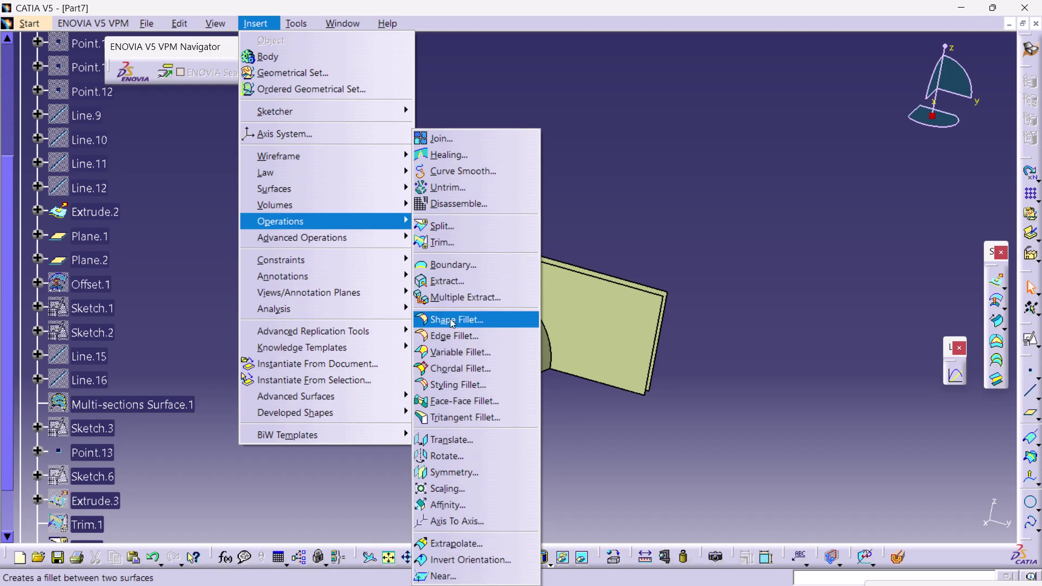
Round the arch-to-wall edge with an 18 mm edge fillet.
click(459, 341)
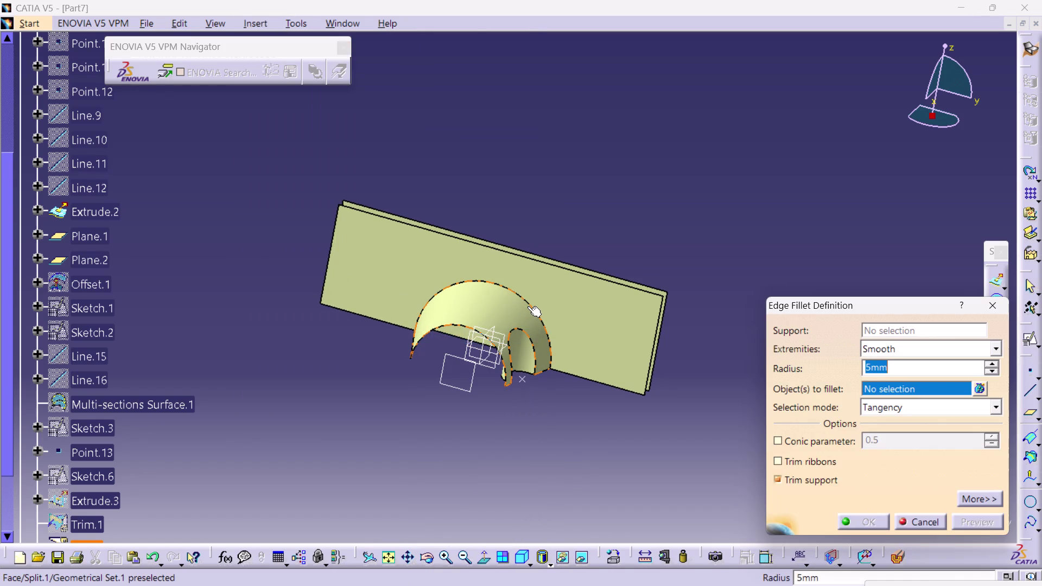
click(528, 305)
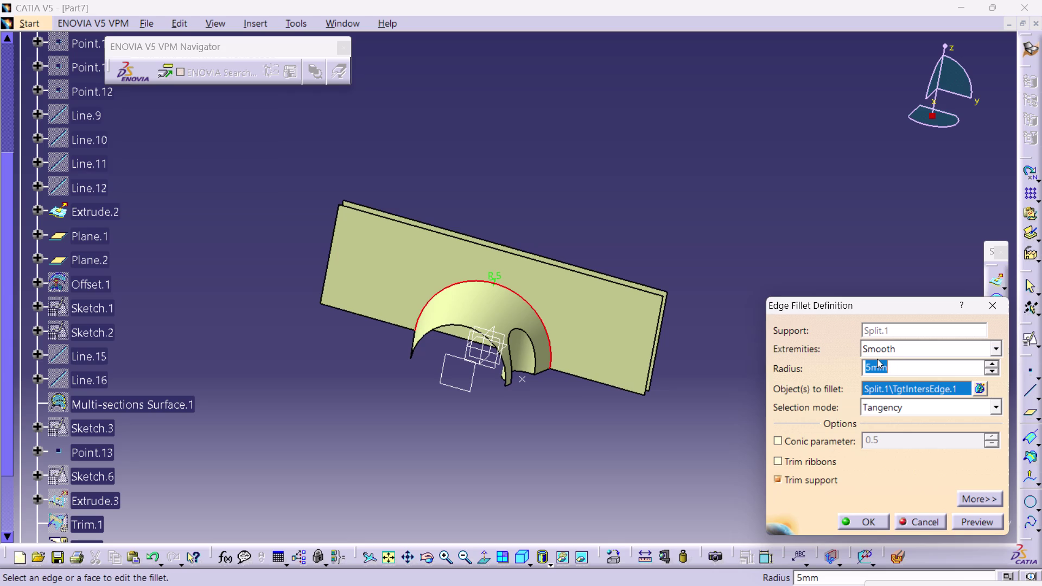
text(18)
key(Return)
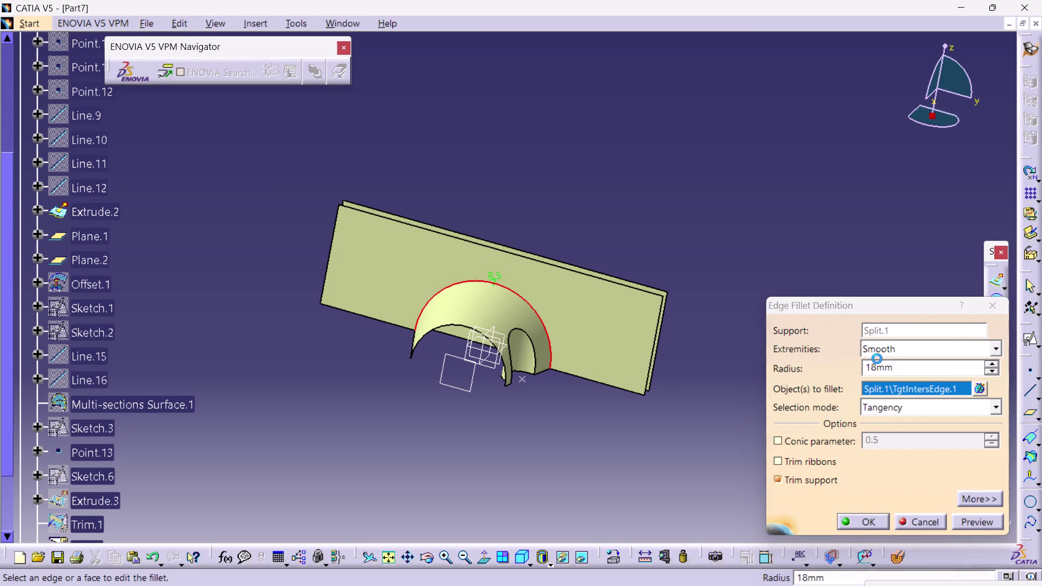
click(812, 267)
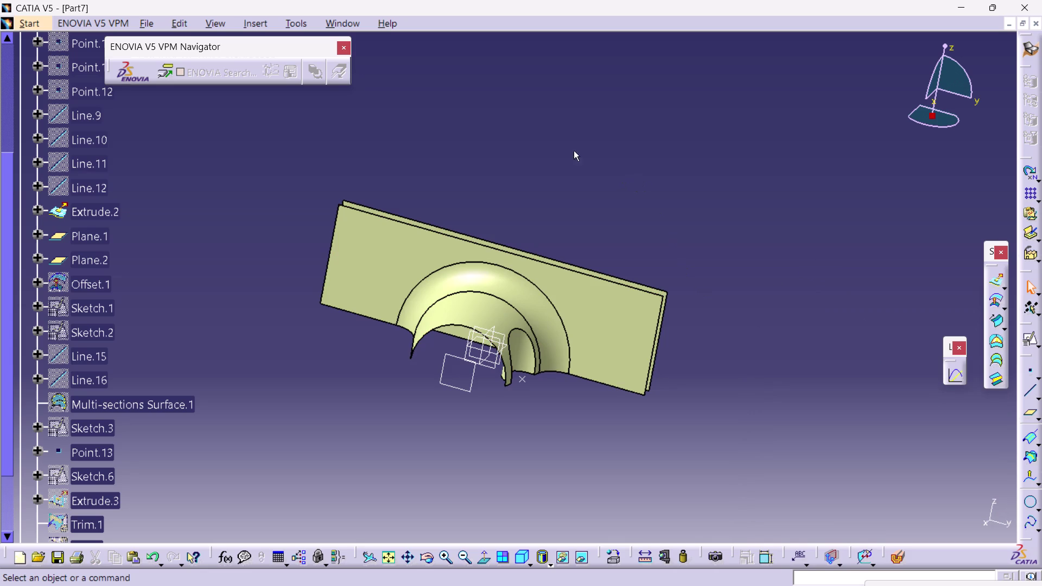
click(260, 29)
click(258, 24)
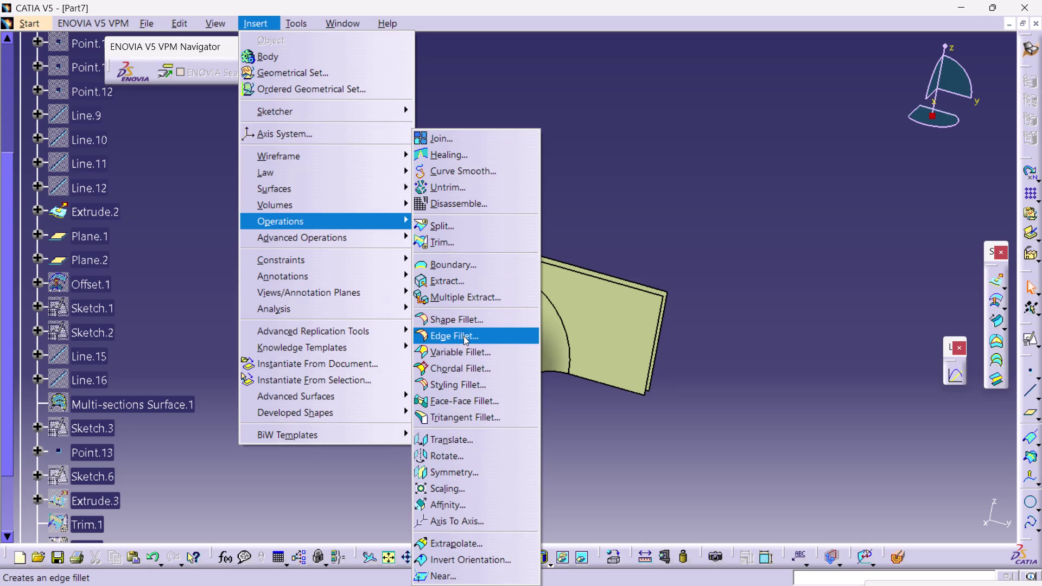
Try another 18 mm edge fillet; both picks are rejected as lacking a sharp edge.
click(464, 336)
click(526, 339)
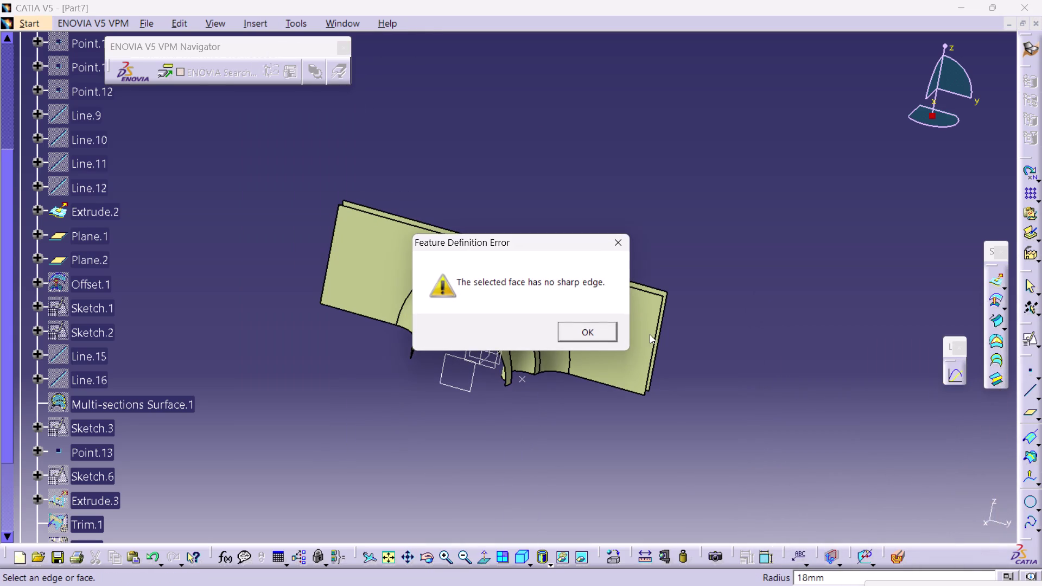
click(593, 328)
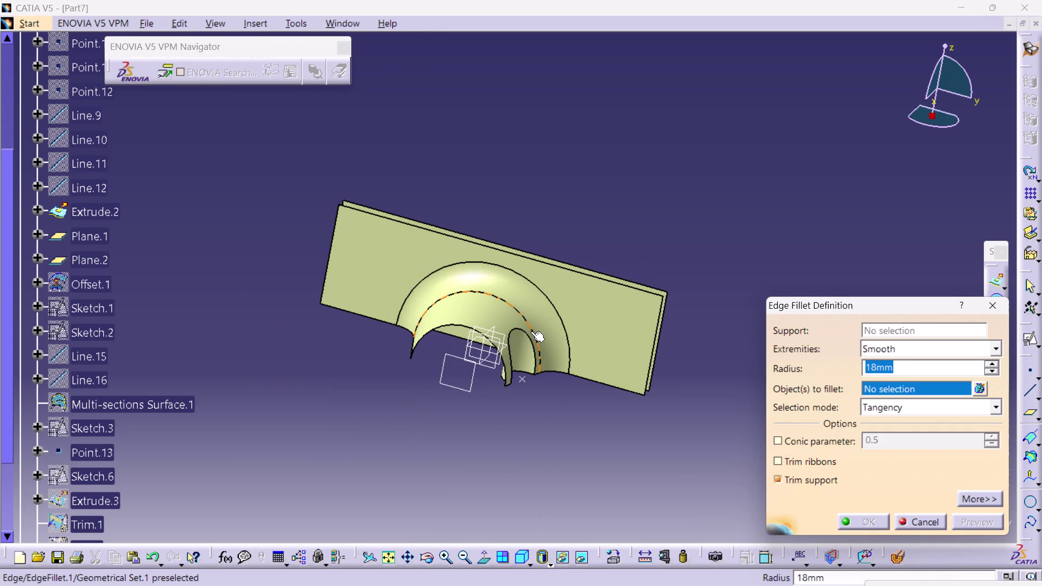
click(524, 332)
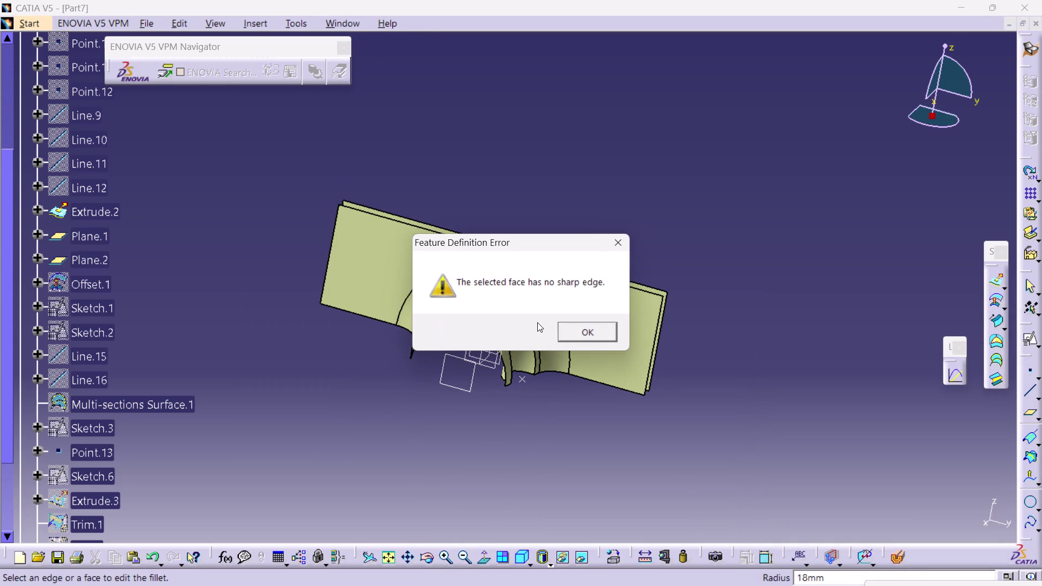
click(571, 329)
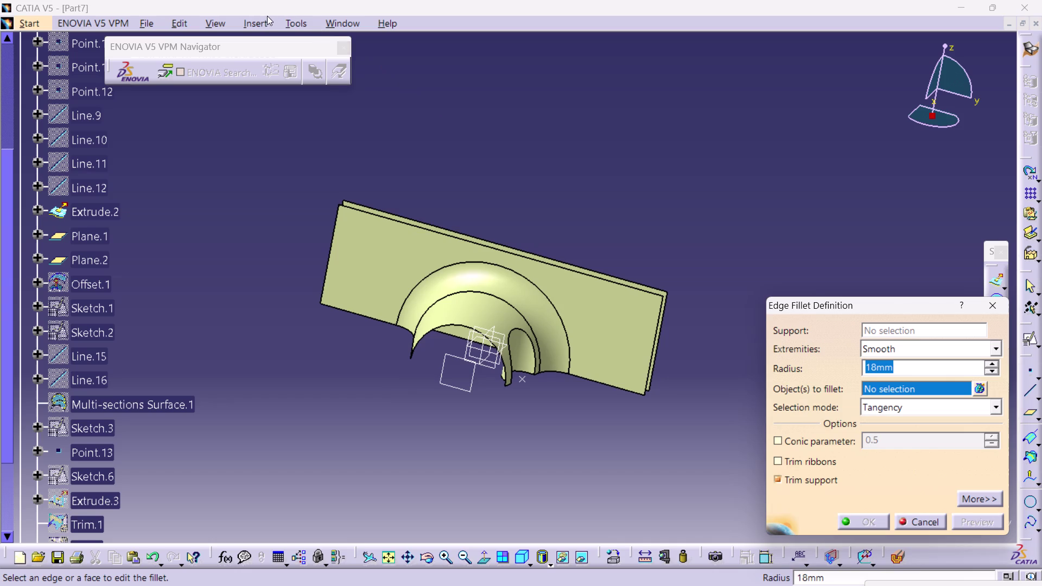
click(263, 19)
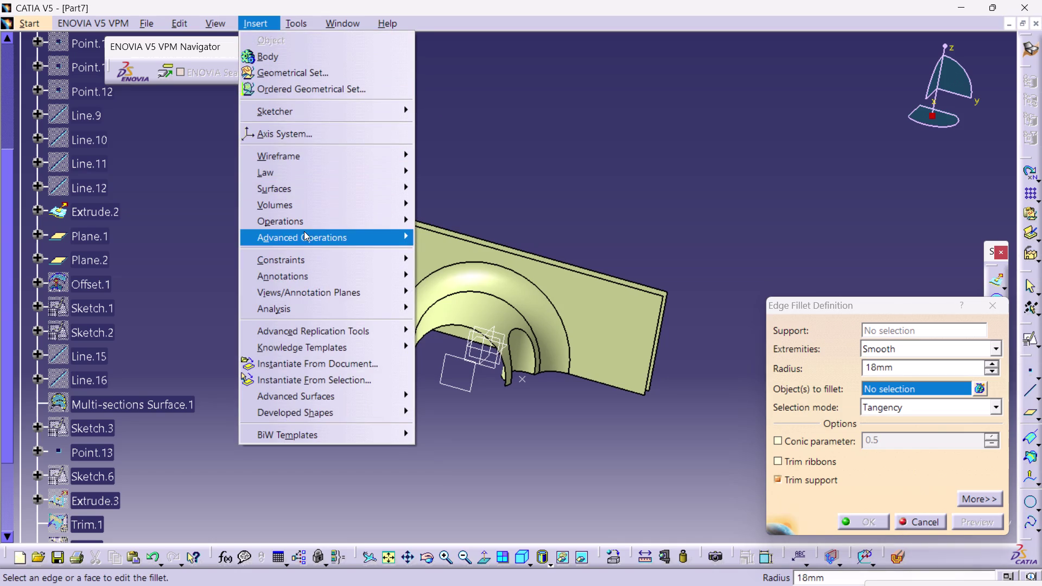
Set up a shape fillet with Split.2 and EdgeFillet.1 as supports.
click(304, 225)
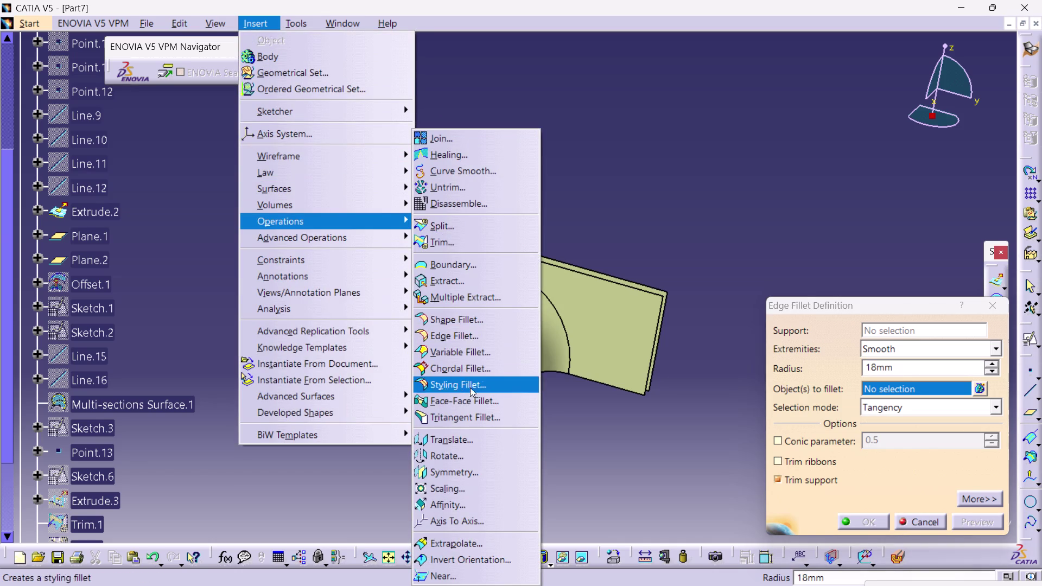
click(460, 325)
click(520, 336)
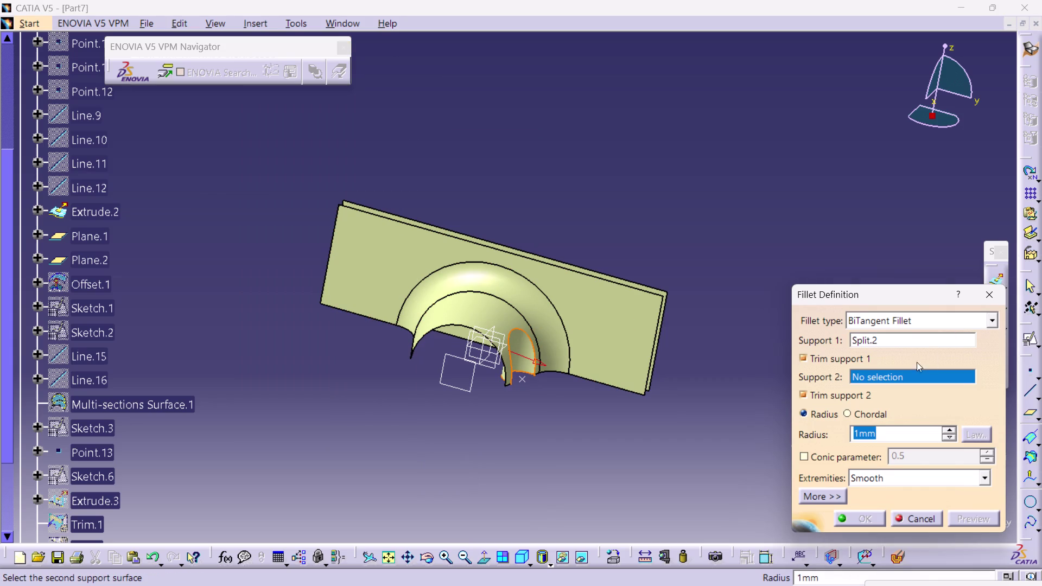
middle_drag(607, 412, 538, 415)
right_drag(607, 412, 538, 415)
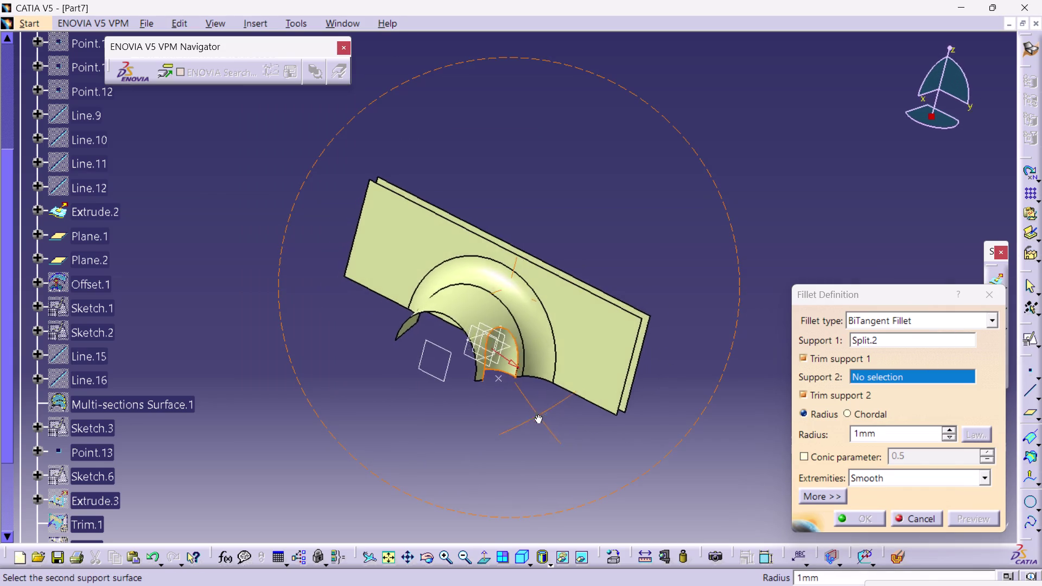
right_drag(538, 415, 490, 417)
middle_drag(538, 415, 489, 416)
scroll(up, 3)
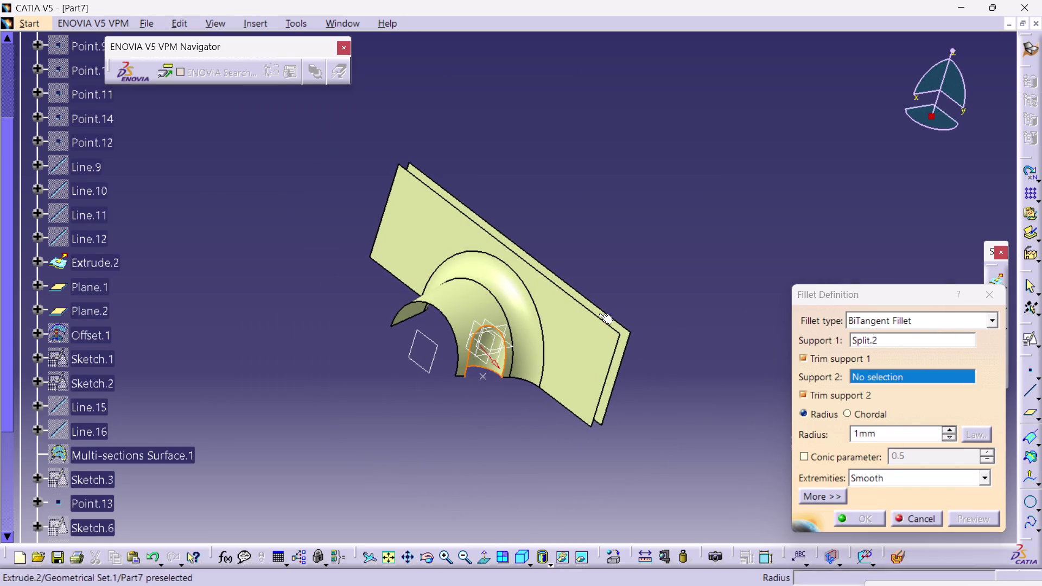
click(471, 308)
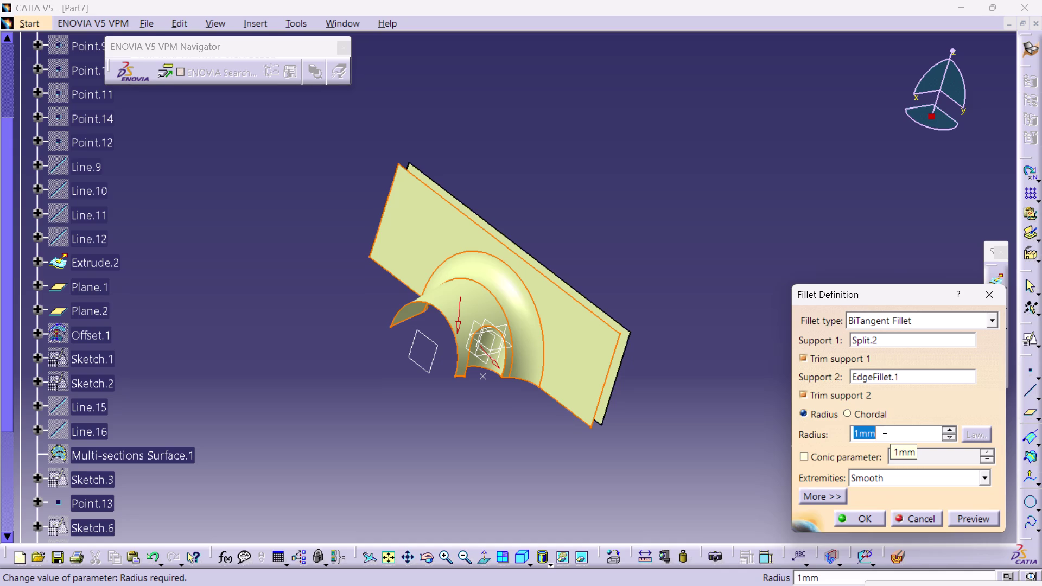
Set the fillet radius to 5 mm, dismiss the update error, and cancel.
key(5)
key(Return)
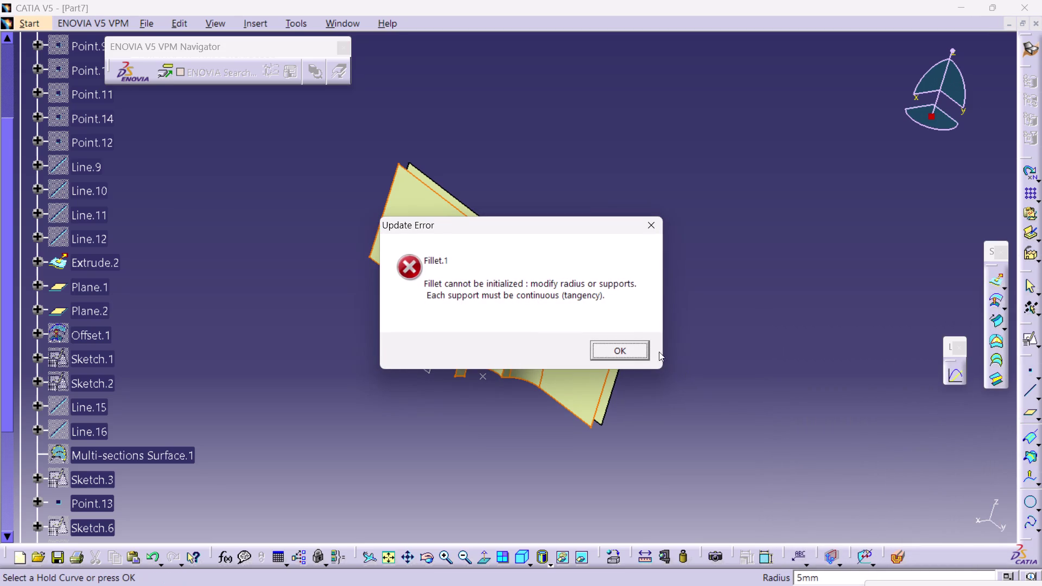
click(651, 351)
click(632, 355)
click(676, 176)
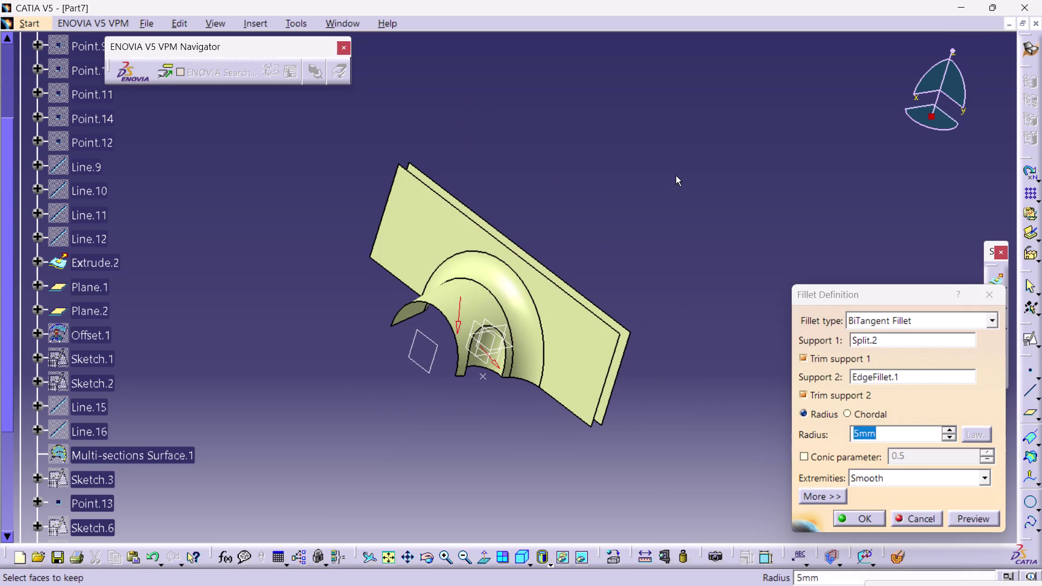
click(998, 294)
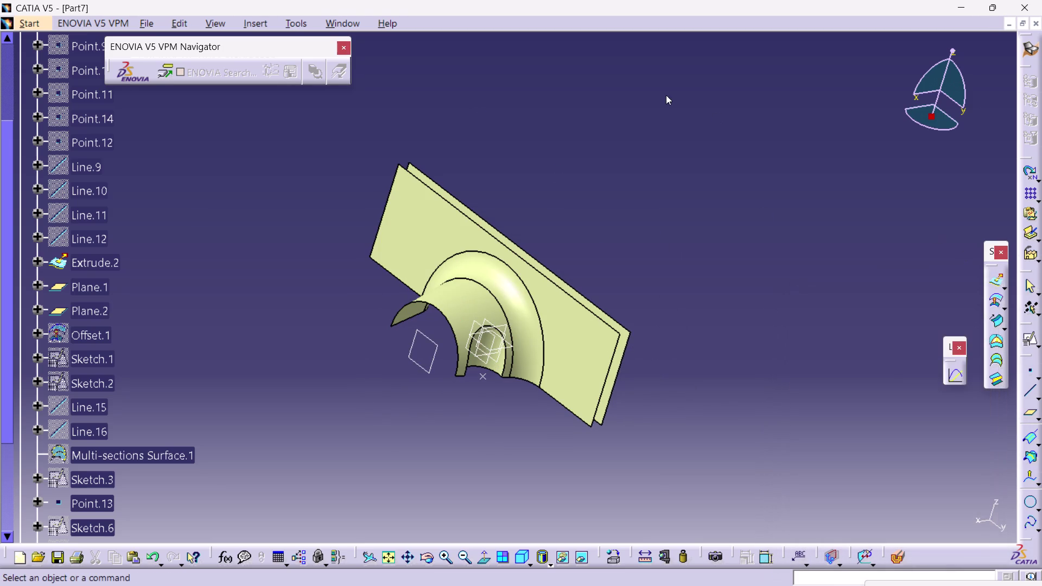
click(255, 22)
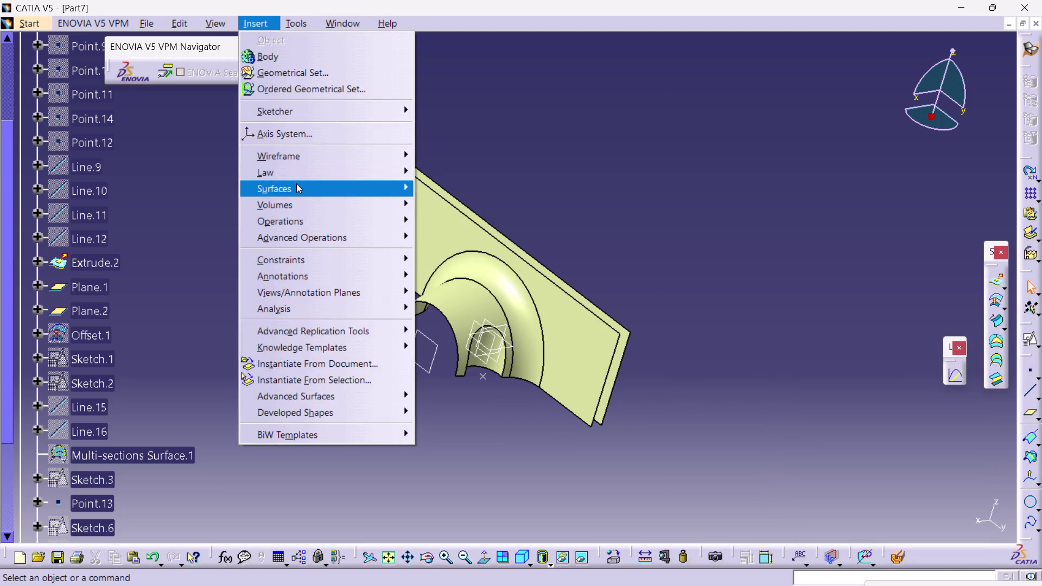
click(290, 215)
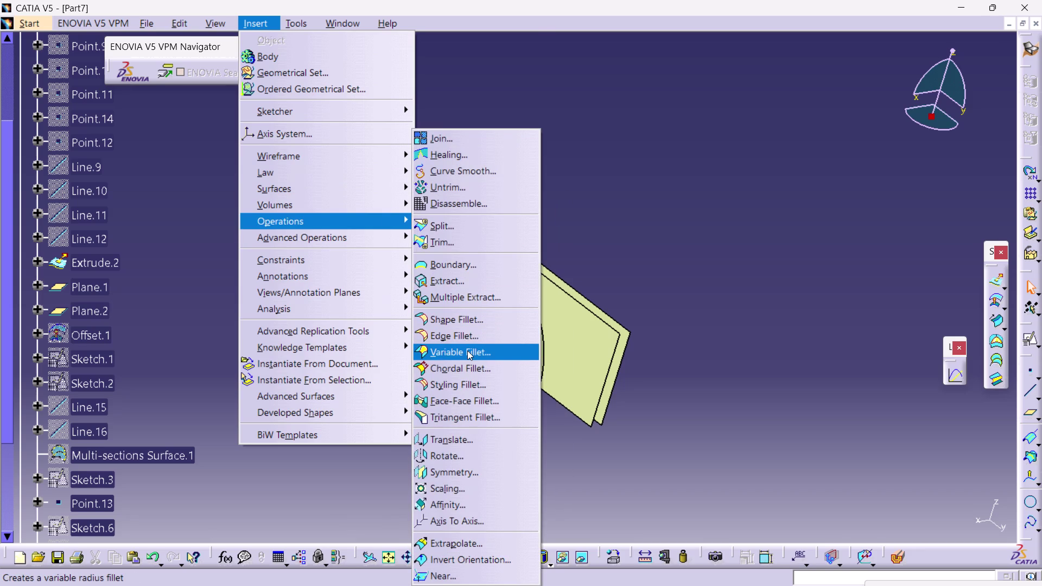
click(467, 351)
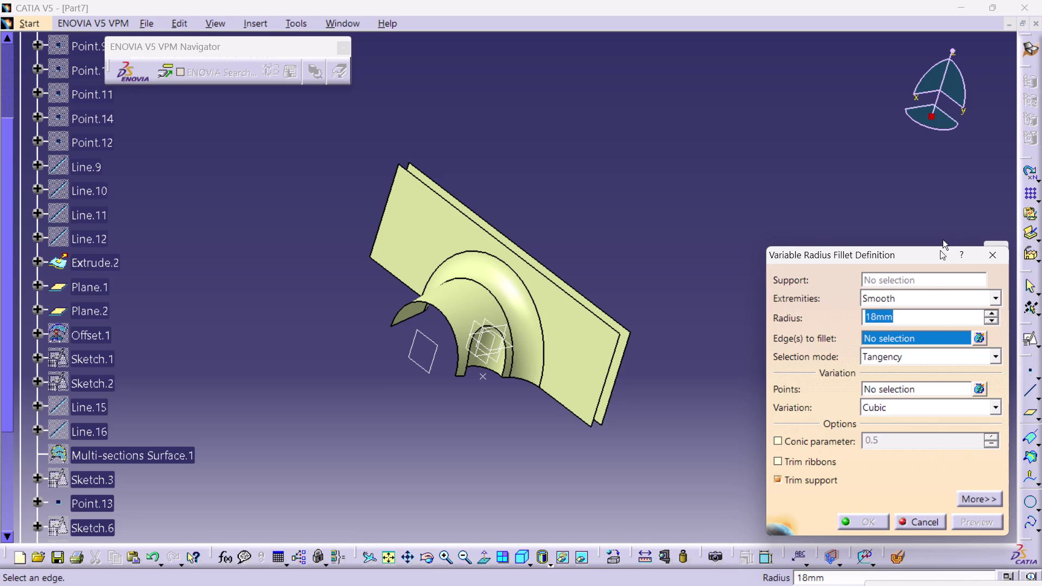
click(927, 283)
click(452, 303)
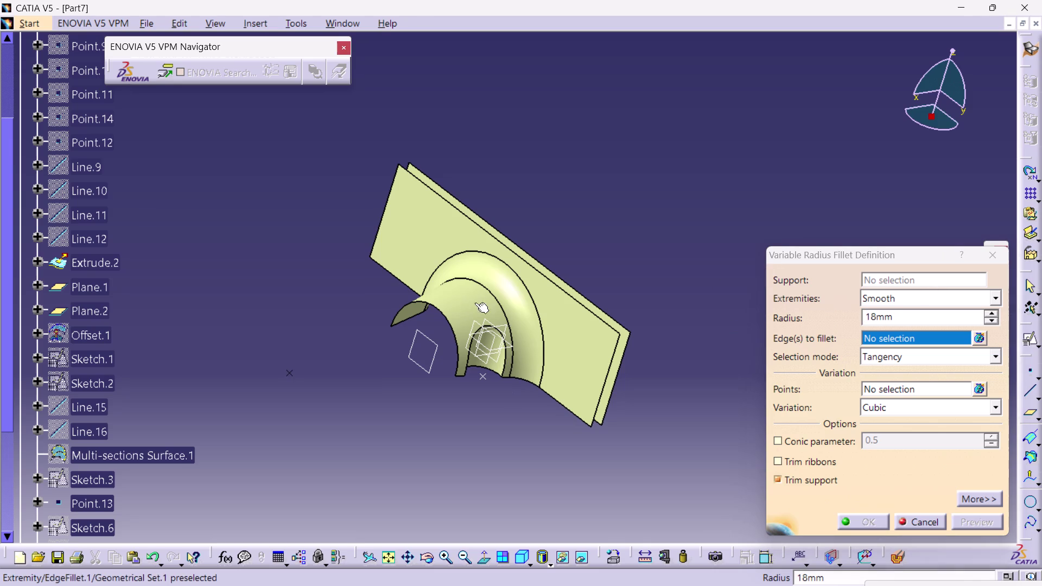
click(991, 256)
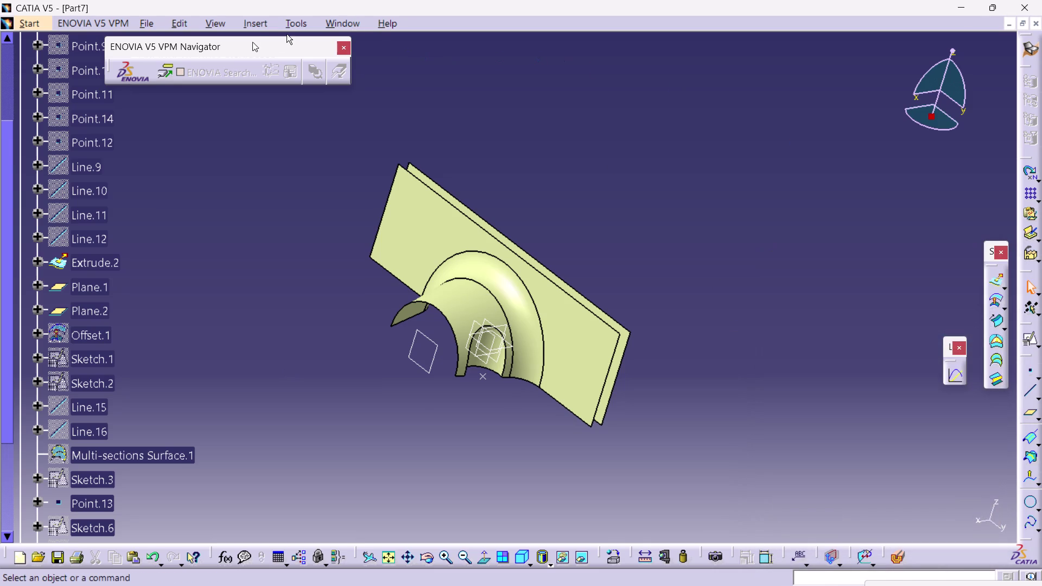
click(260, 21)
Show the Operations submenu with its fillet commands.
click(303, 221)
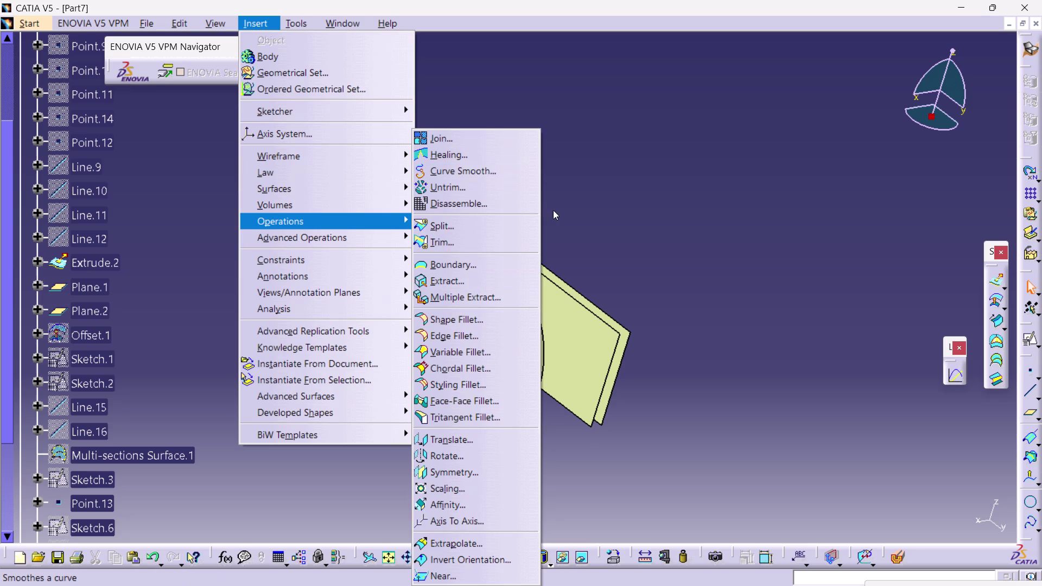
Start a new edge fillet and zoom in on the cutout.
click(467, 334)
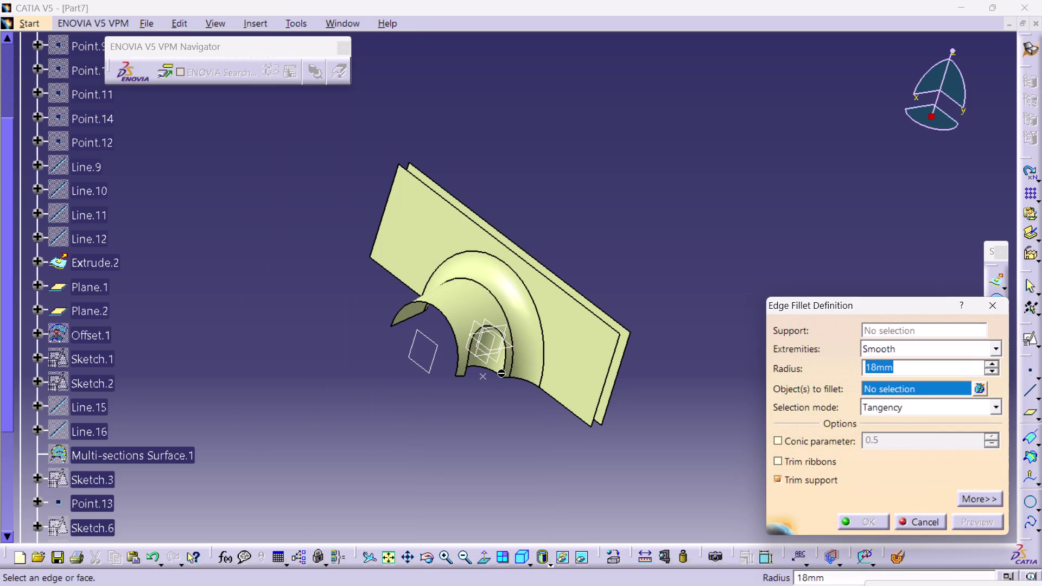
scroll(down, 3)
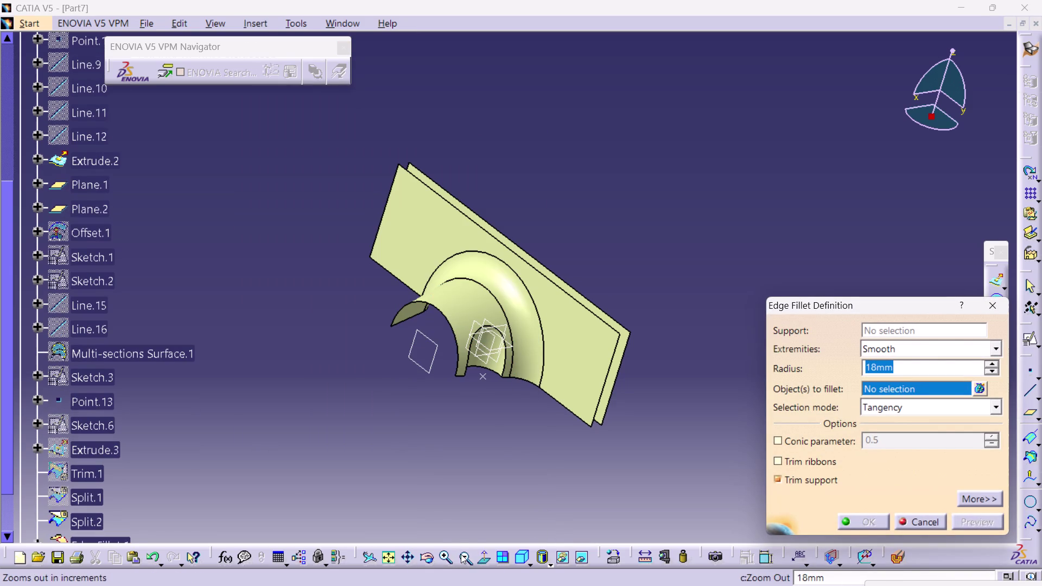
click(461, 554)
click(451, 558)
triple_click(449, 556)
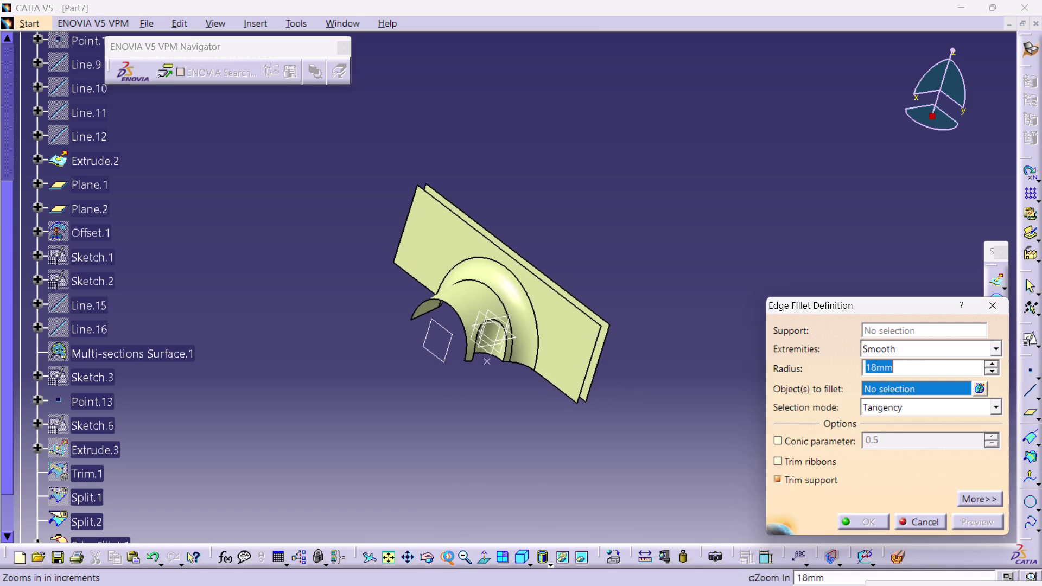
double_click(448, 556)
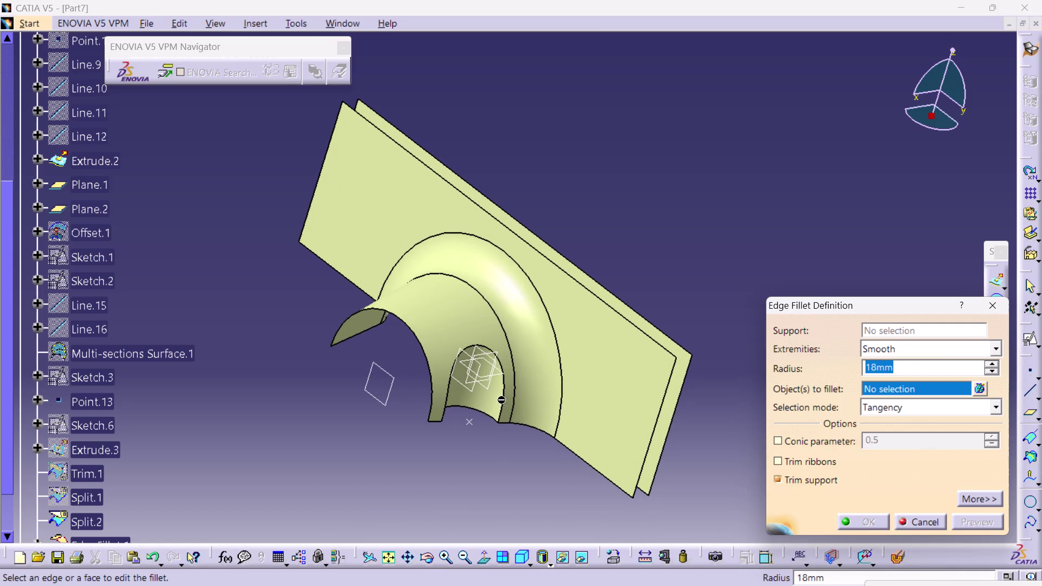
Pick the cutout face twice, dismiss both no-sharp-edge errors, and close the fillet.
click(497, 391)
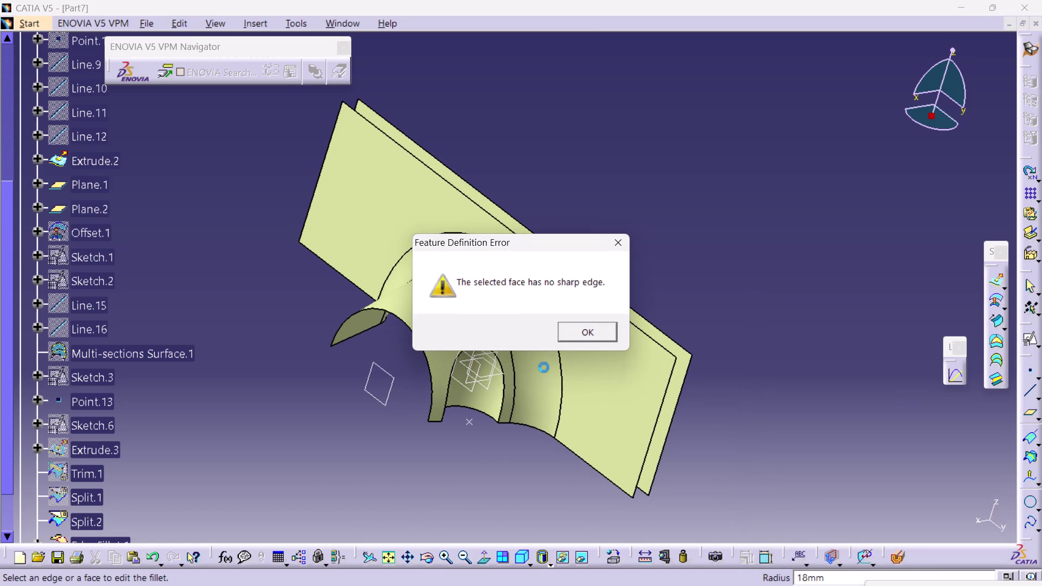
click(576, 331)
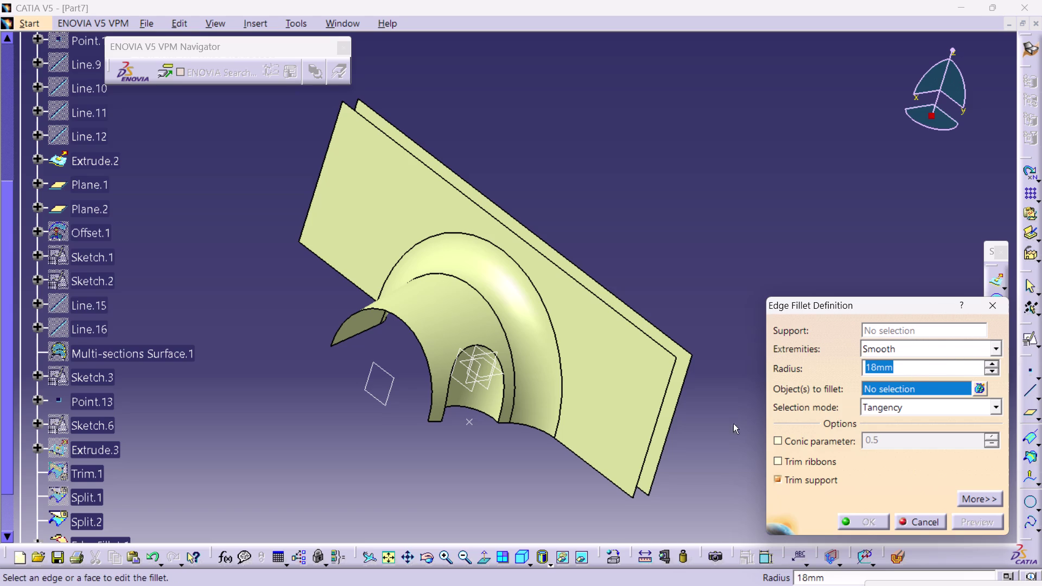
click(492, 403)
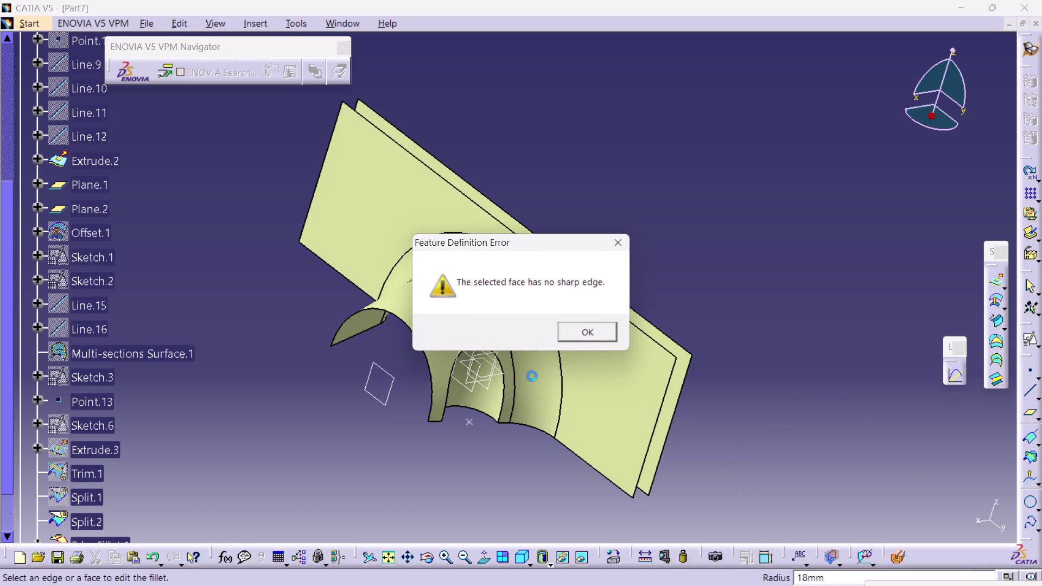
click(602, 331)
click(994, 305)
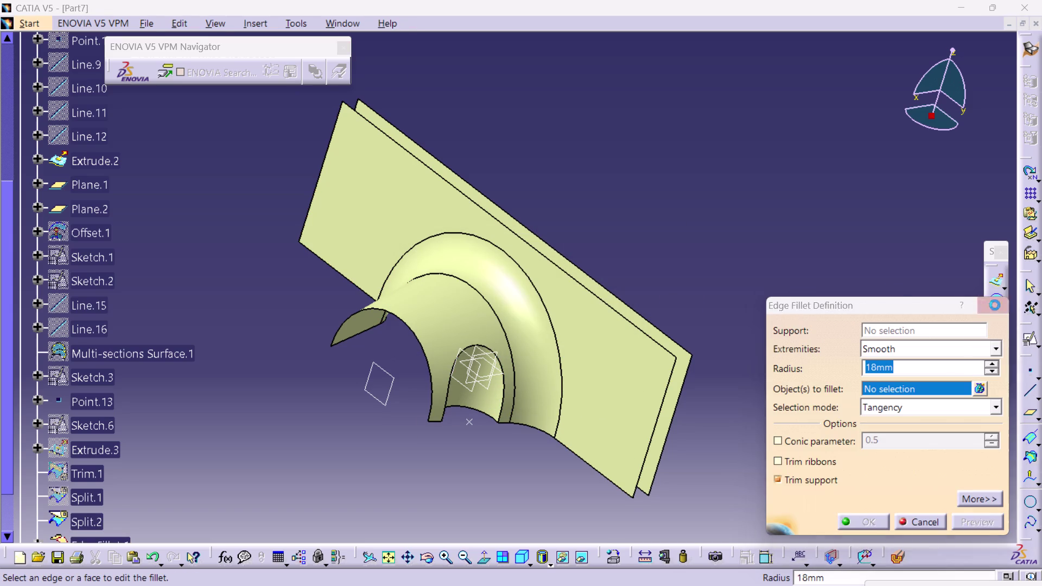
click(265, 24)
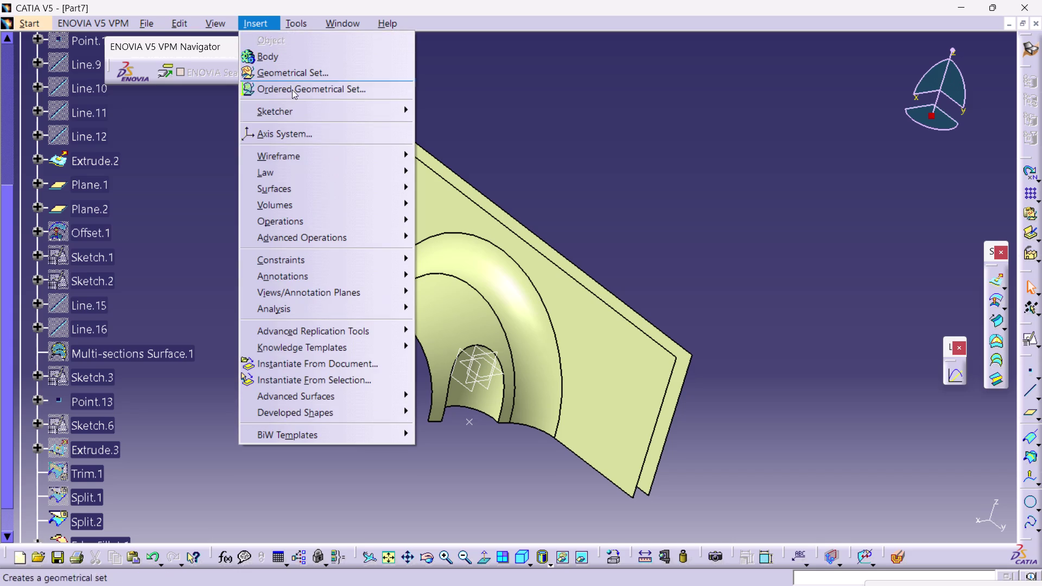
click(286, 220)
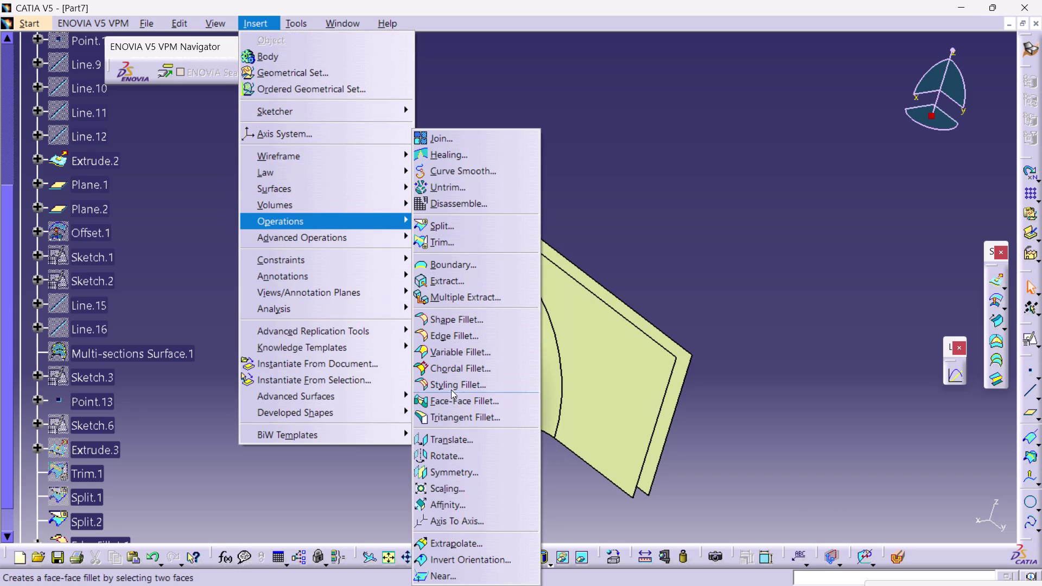
click(449, 374)
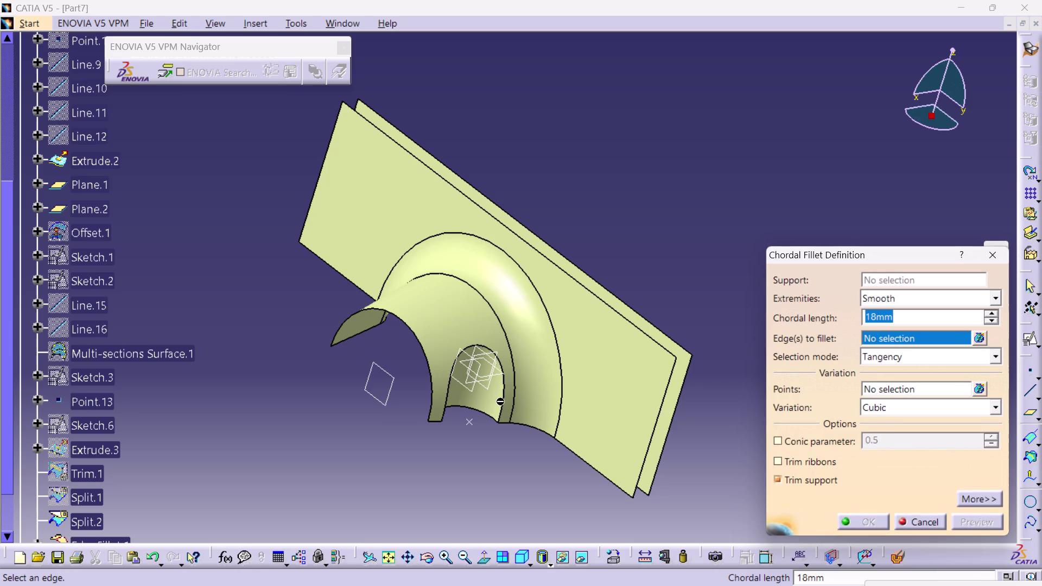
click(502, 402)
click(503, 391)
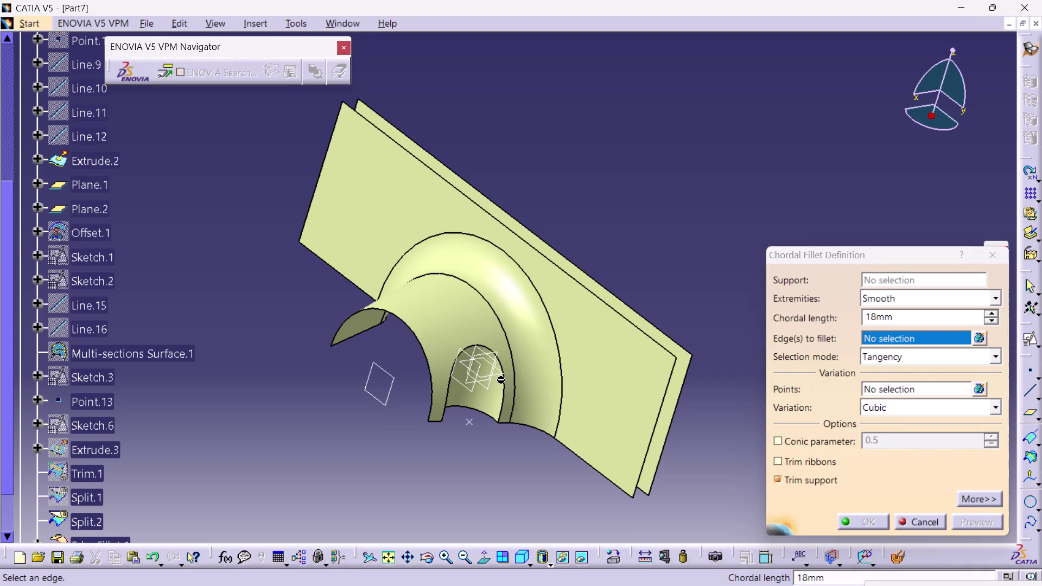
click(987, 256)
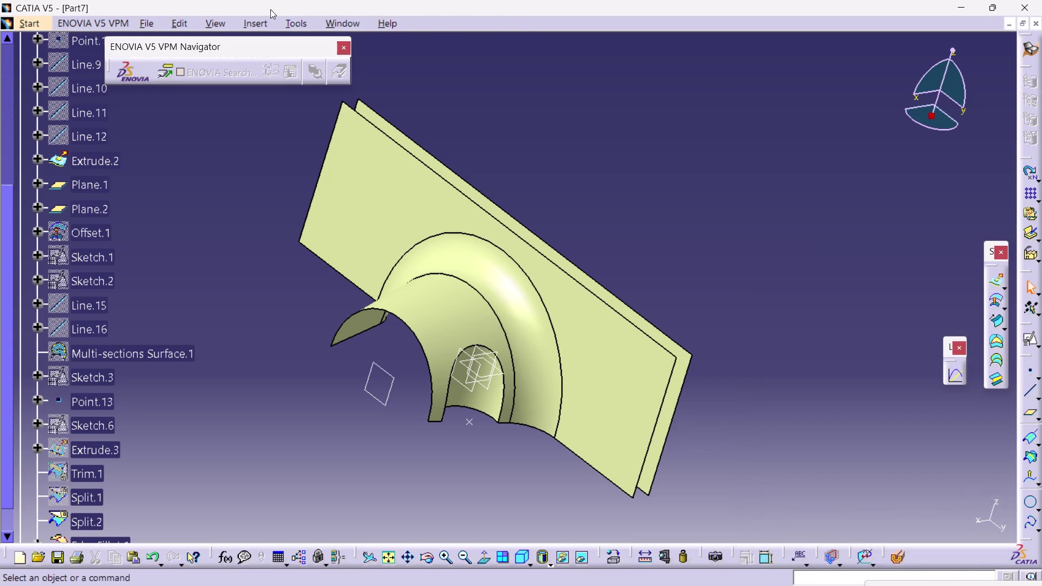
Try a face-face fillet on the arch fillet face and cutout face, then cancel.
click(256, 18)
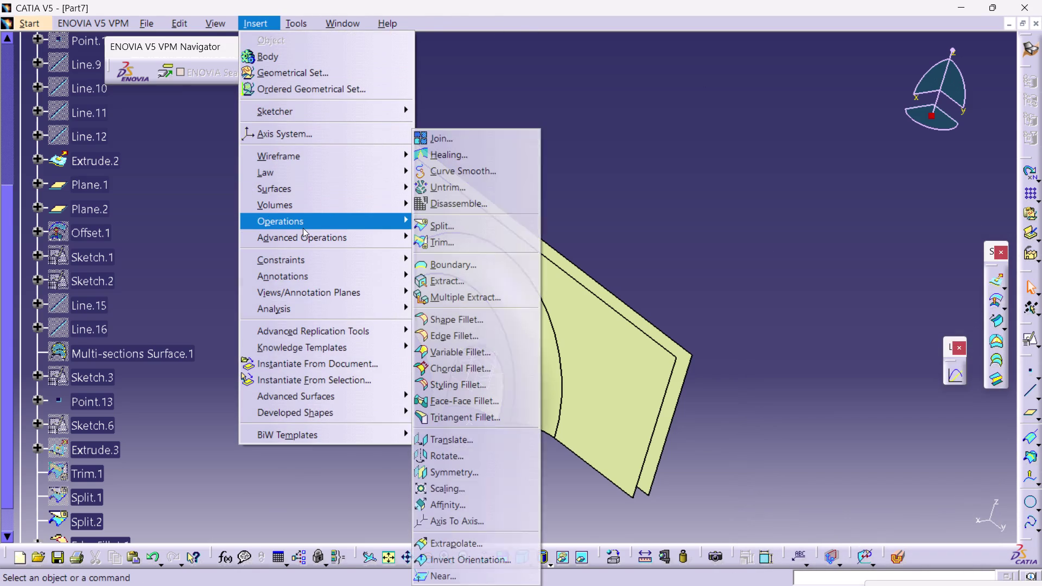
click(302, 228)
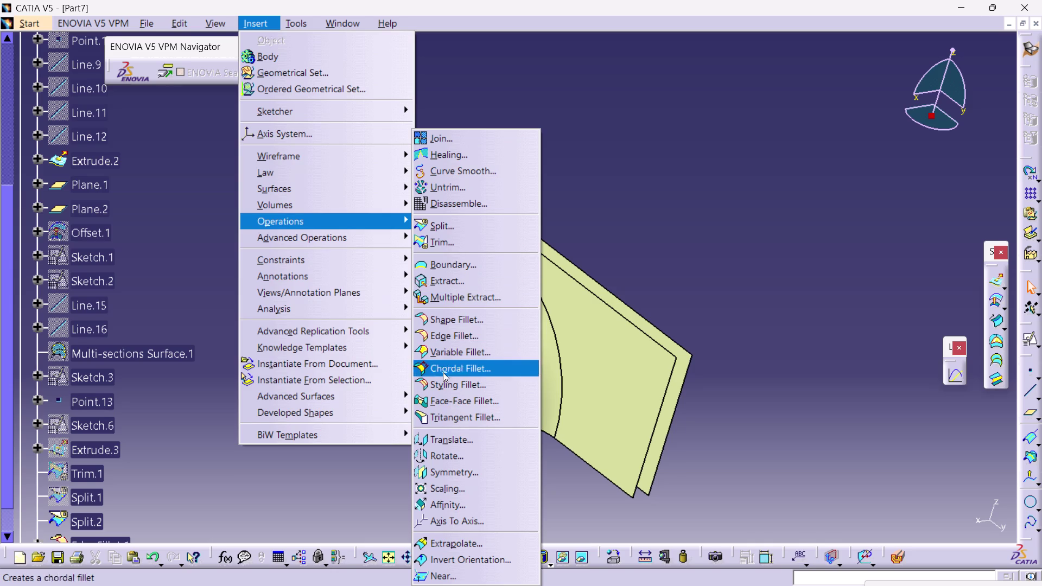
click(453, 400)
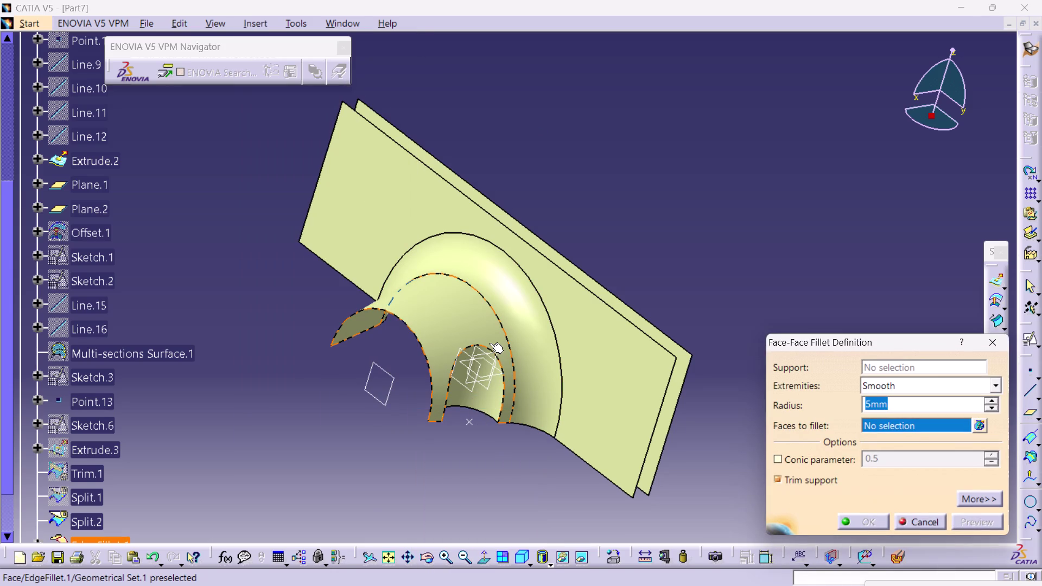
click(486, 339)
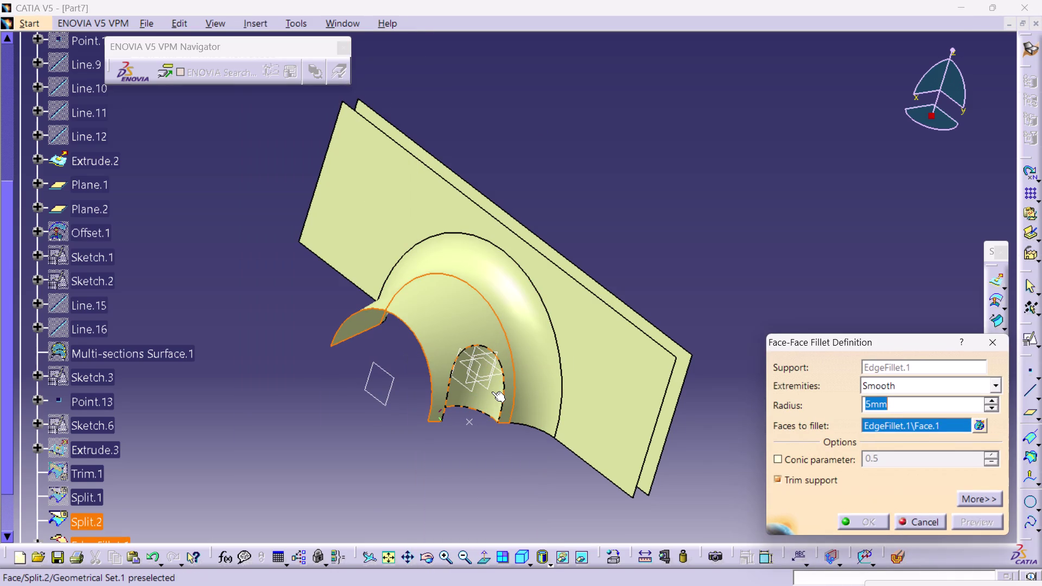
click(491, 396)
click(635, 333)
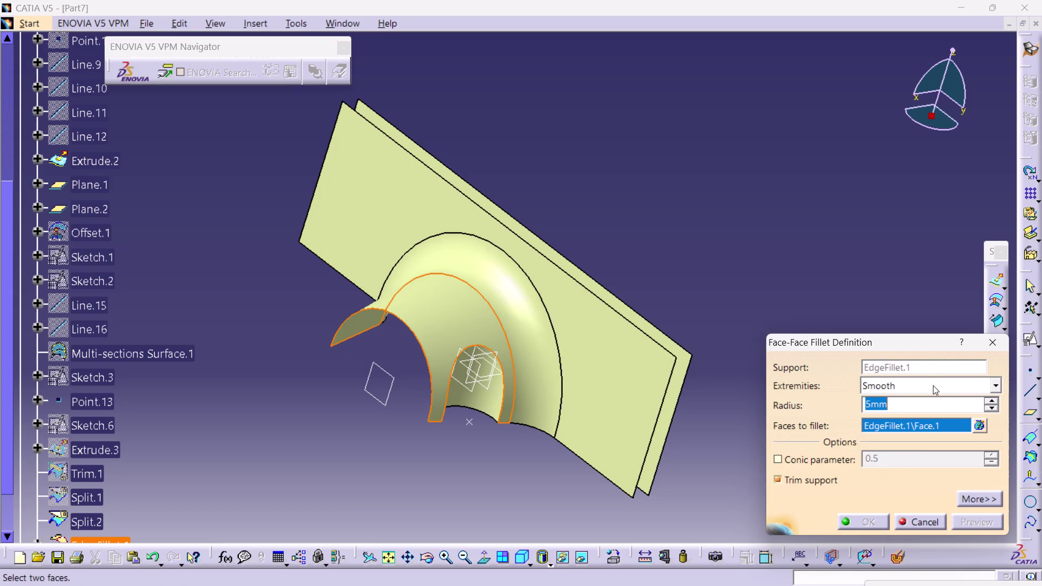
click(995, 341)
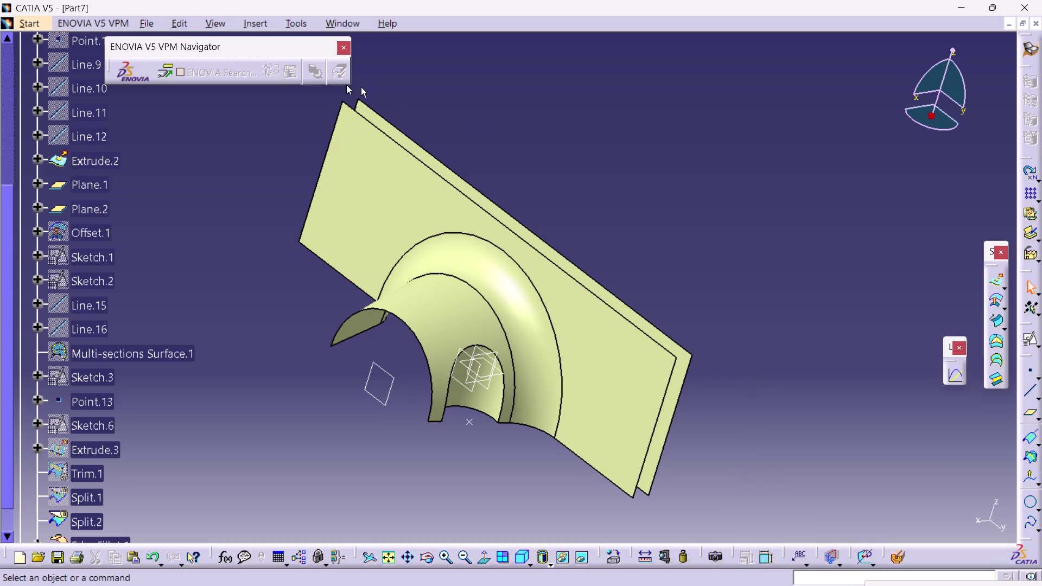
Retry the face-face fillet from the cutout wall face, dismiss the selection error, and close.
click(252, 23)
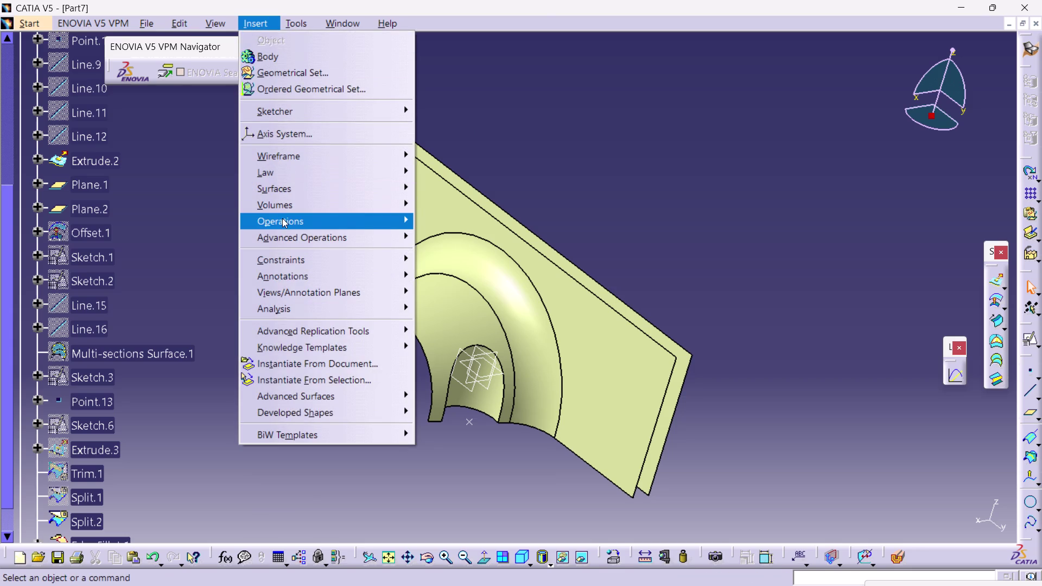
click(282, 218)
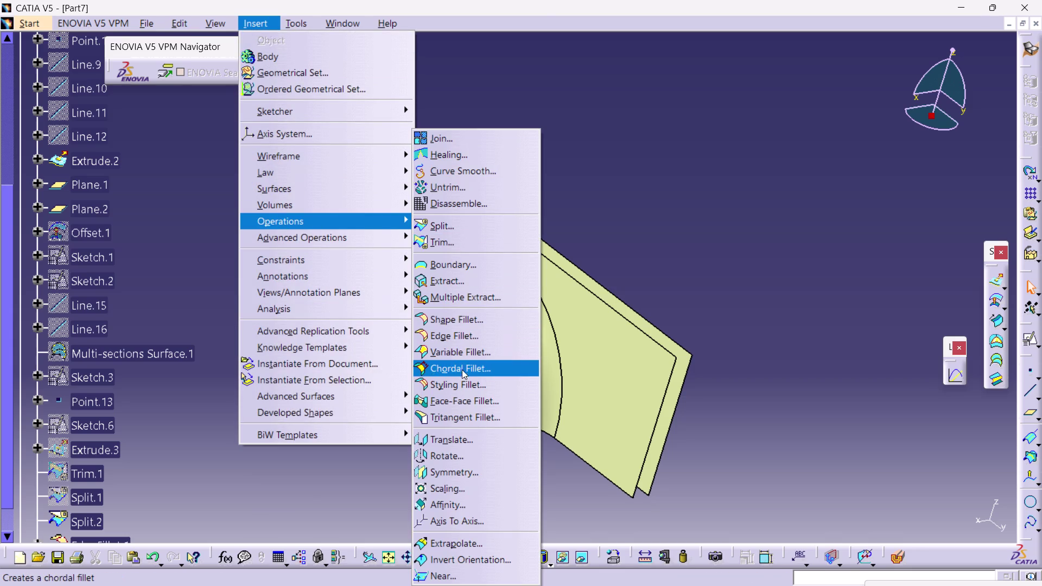
click(462, 398)
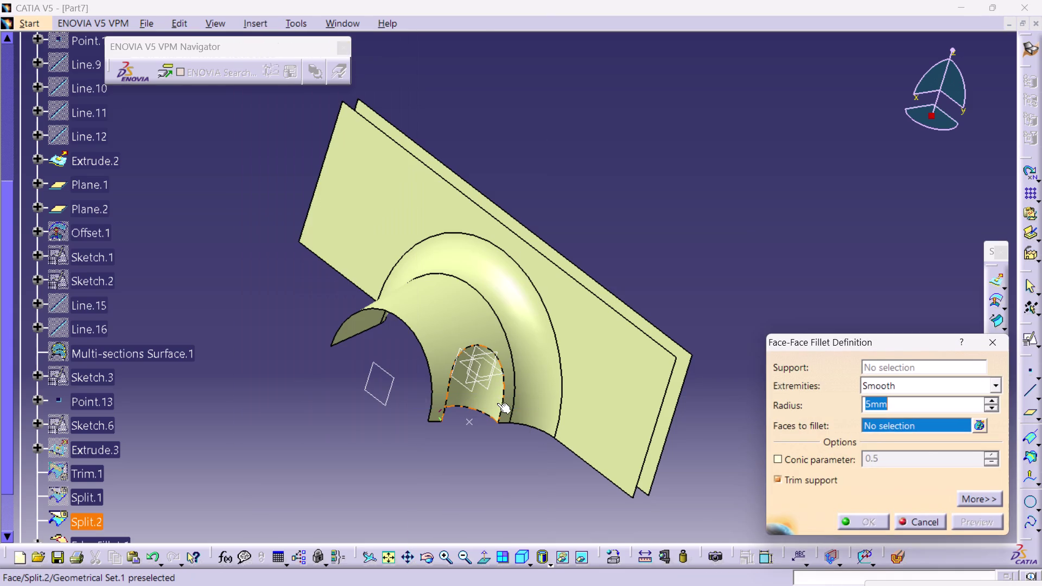
click(495, 405)
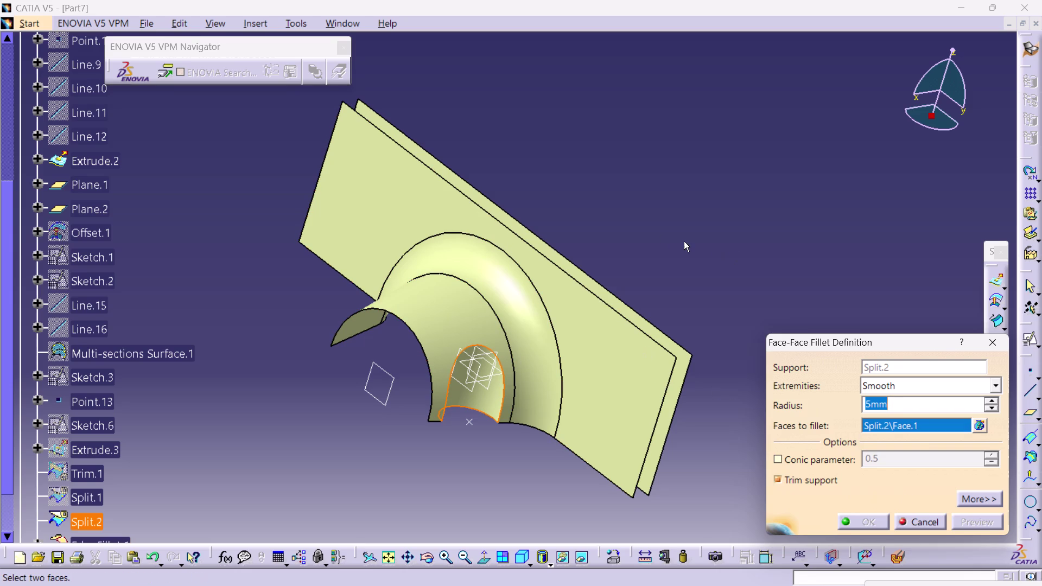
click(456, 317)
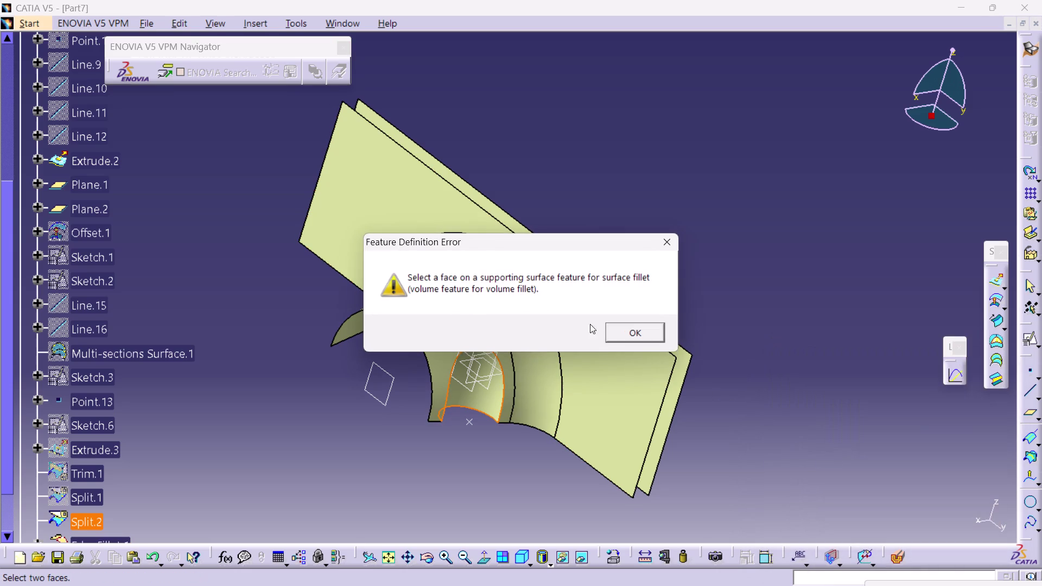
click(622, 328)
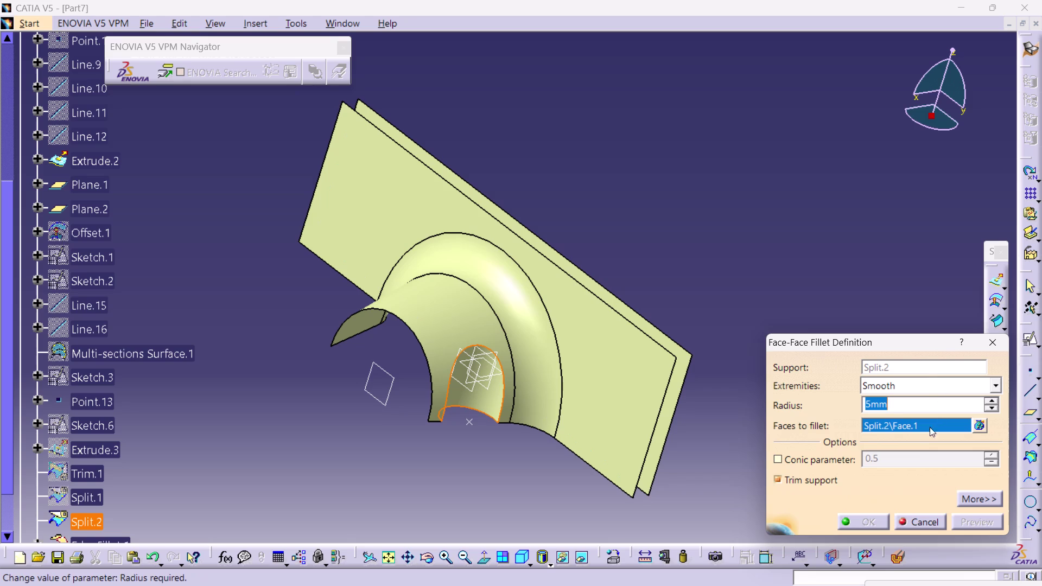
click(989, 343)
click(692, 233)
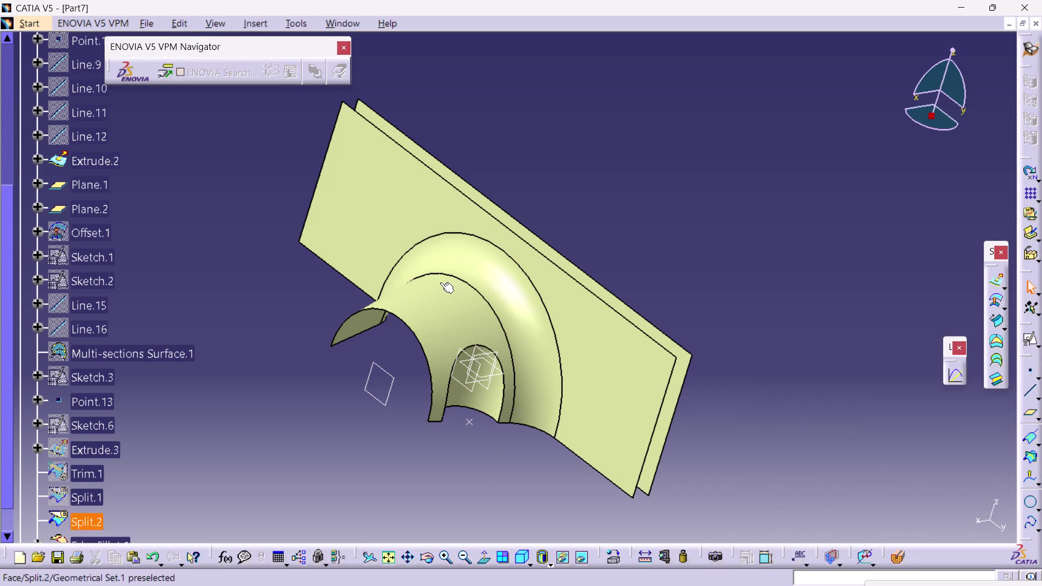
click(259, 21)
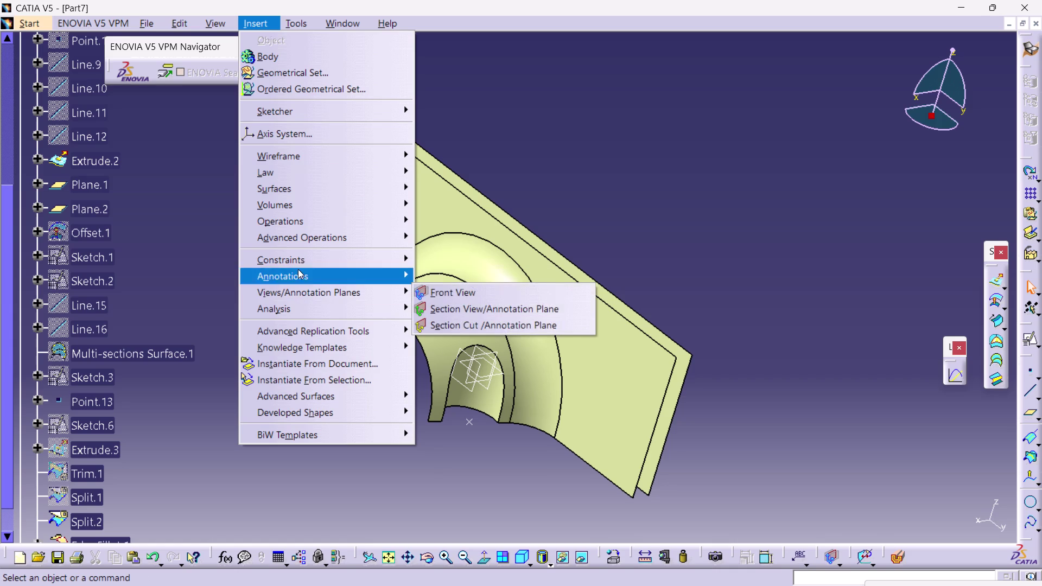
click(295, 228)
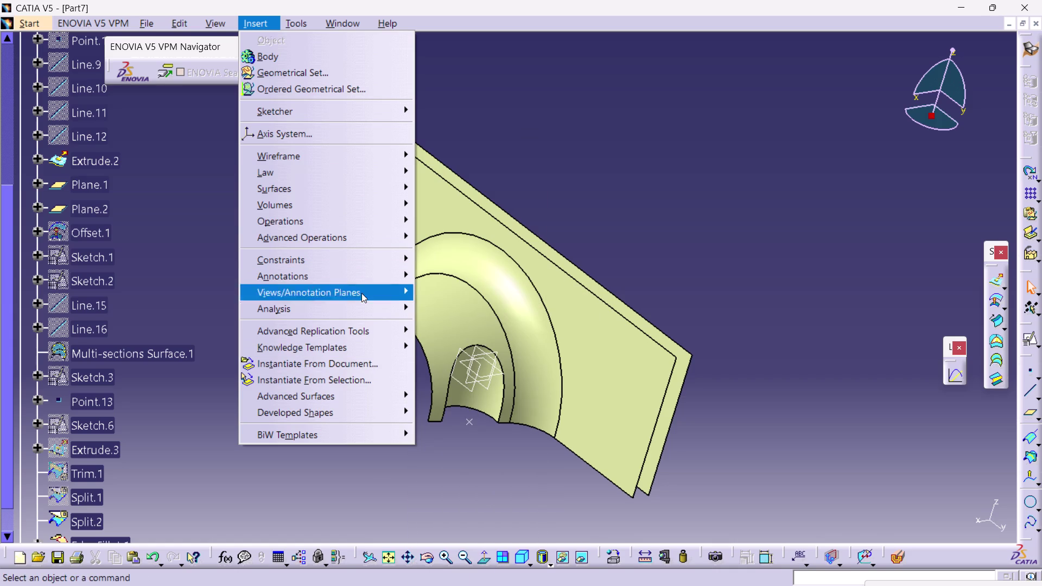
click(335, 214)
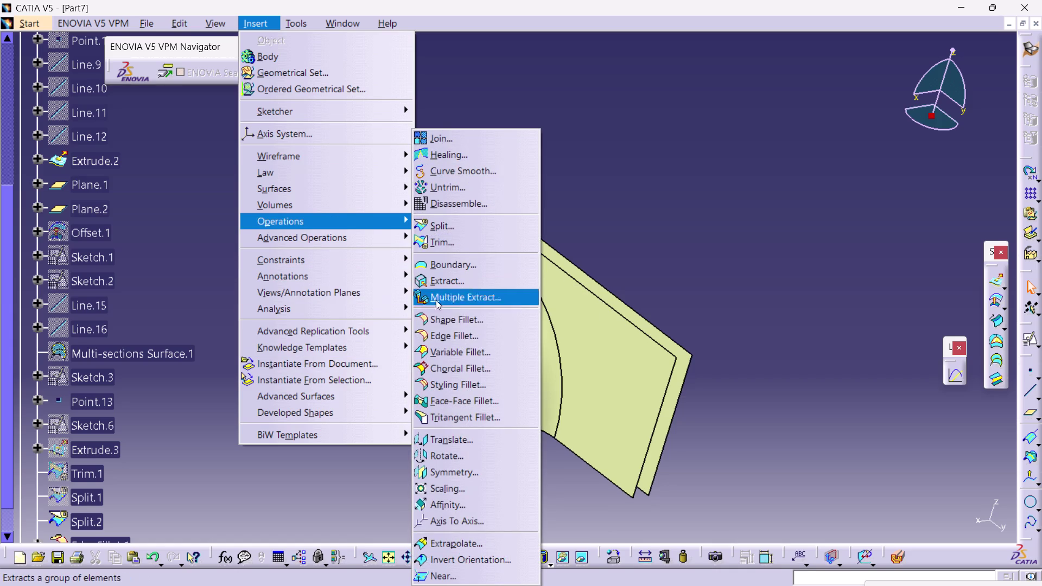
click(450, 326)
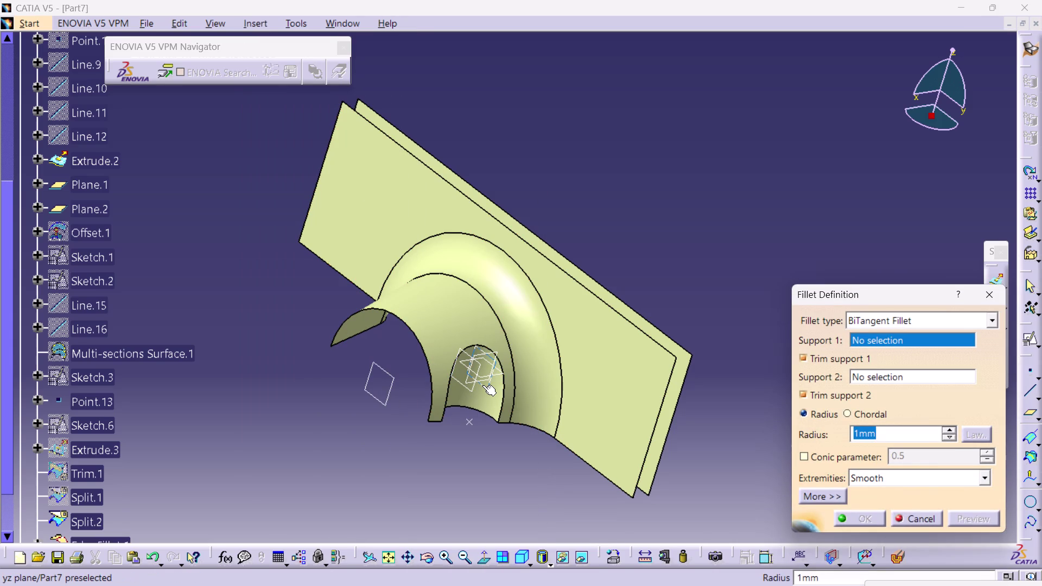
click(452, 324)
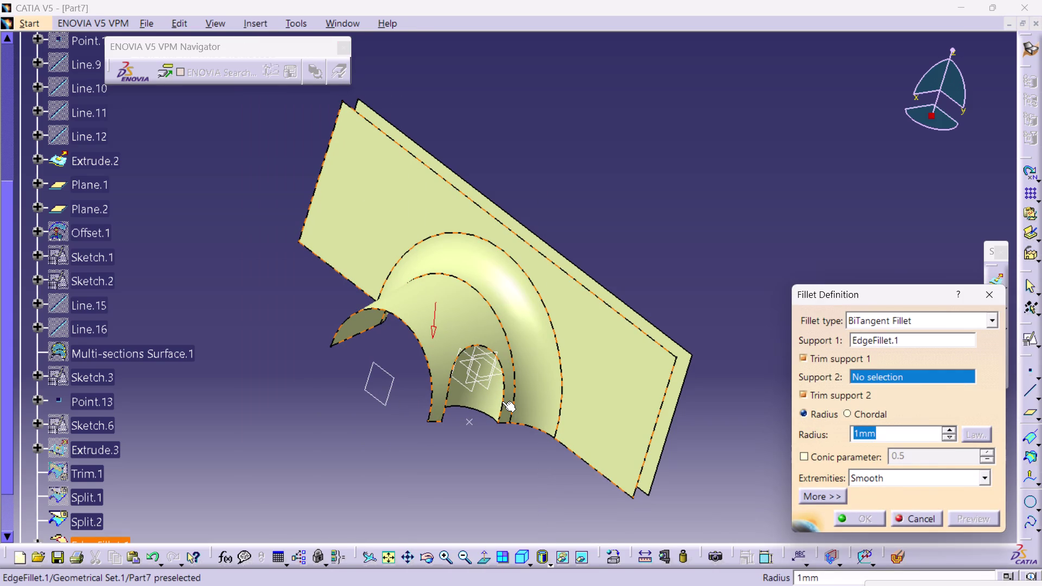
click(502, 401)
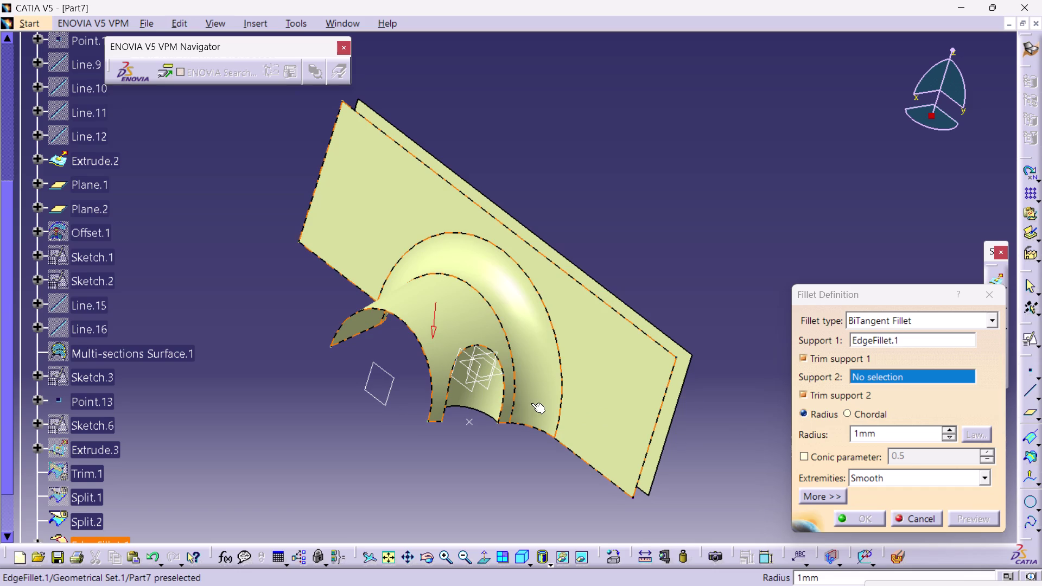
click(497, 405)
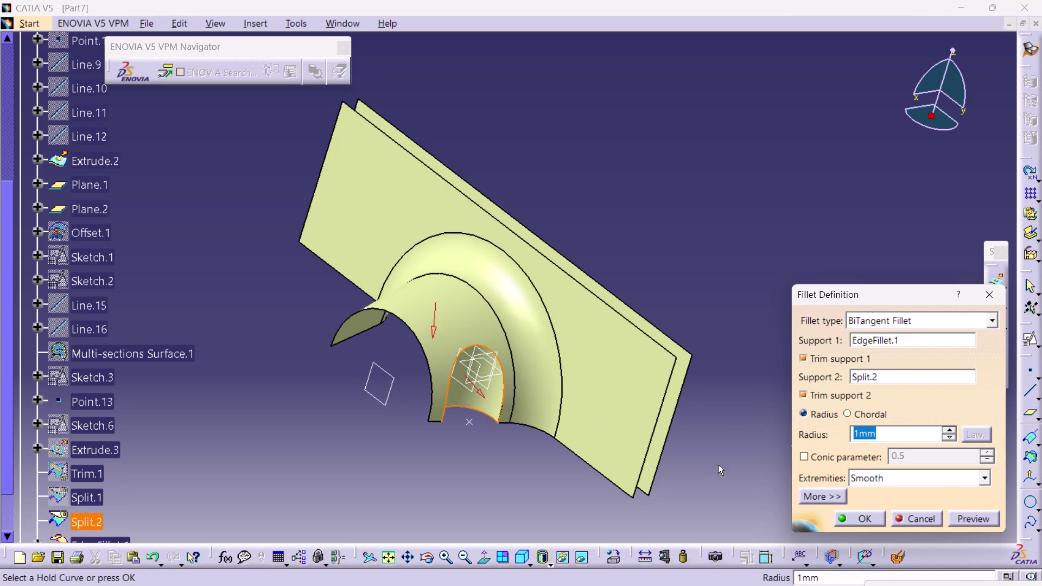
key(2)
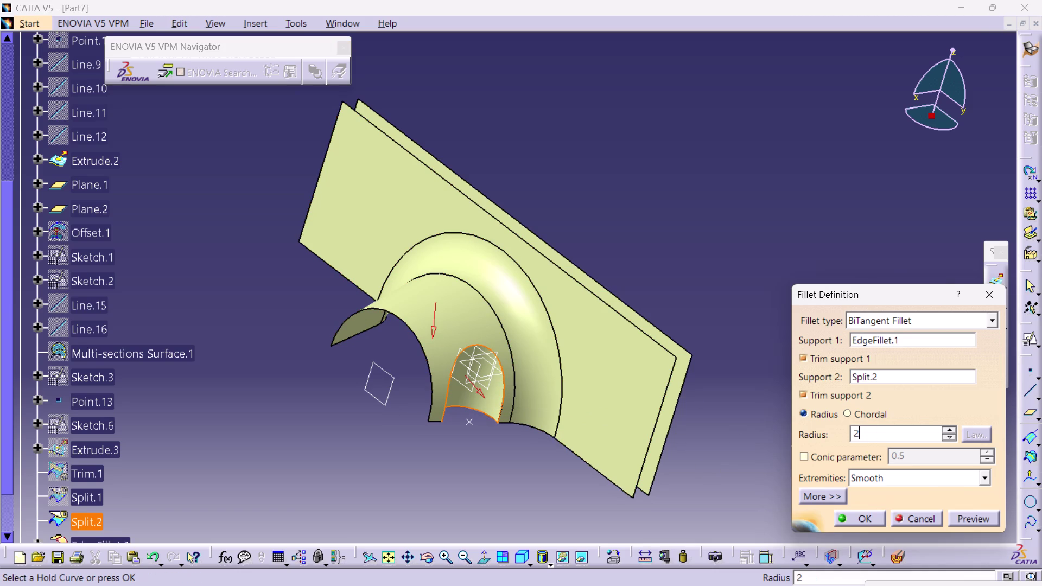
key(0)
key(BackSpace)
click(848, 516)
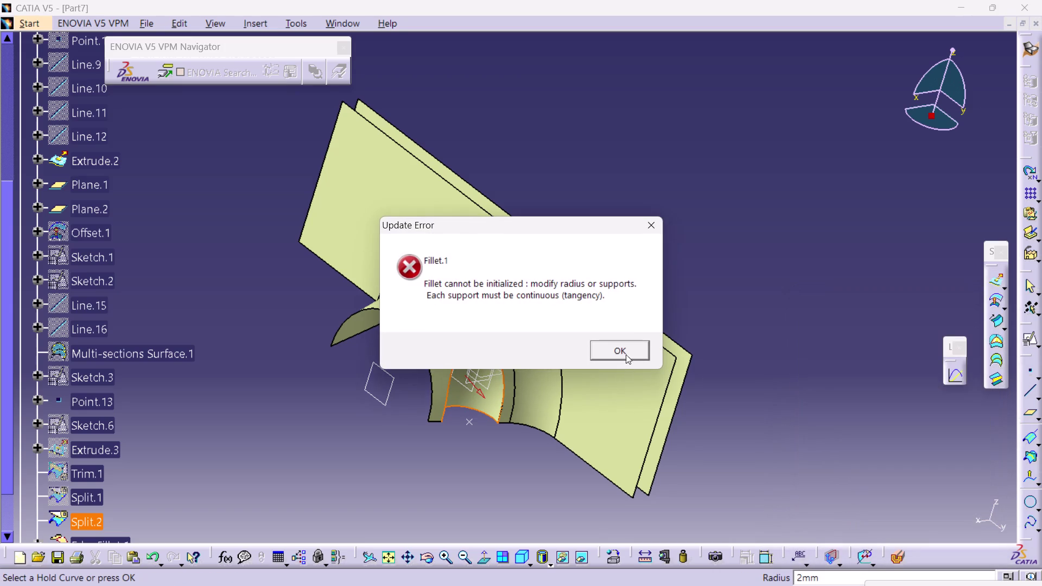
click(628, 349)
click(501, 464)
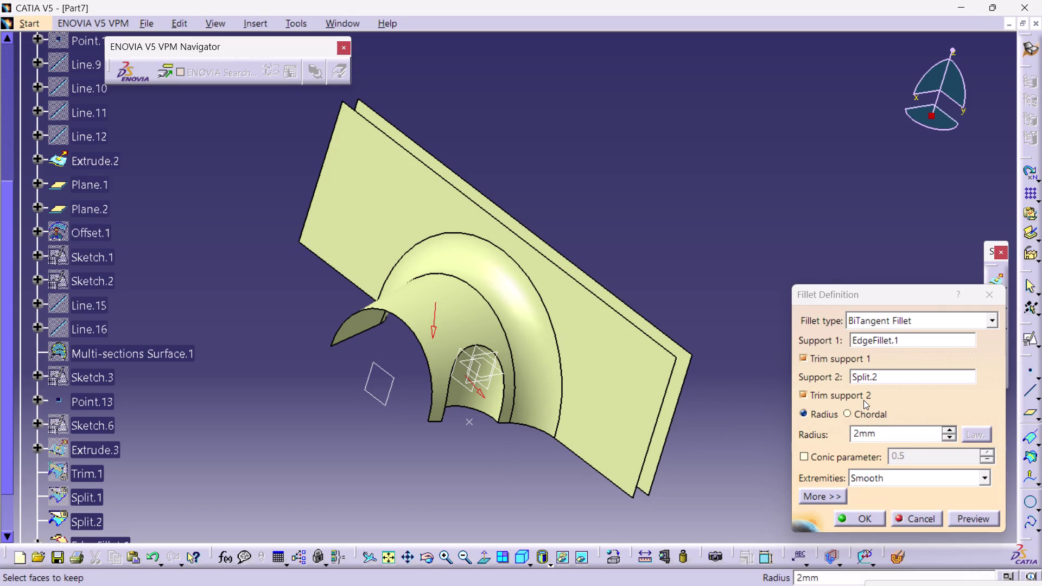
click(802, 394)
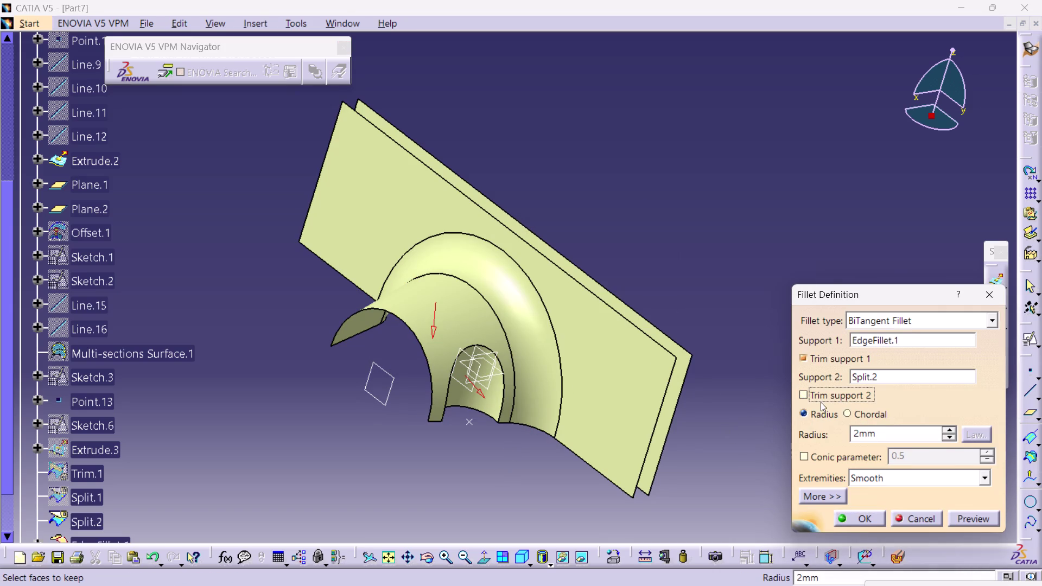
click(497, 401)
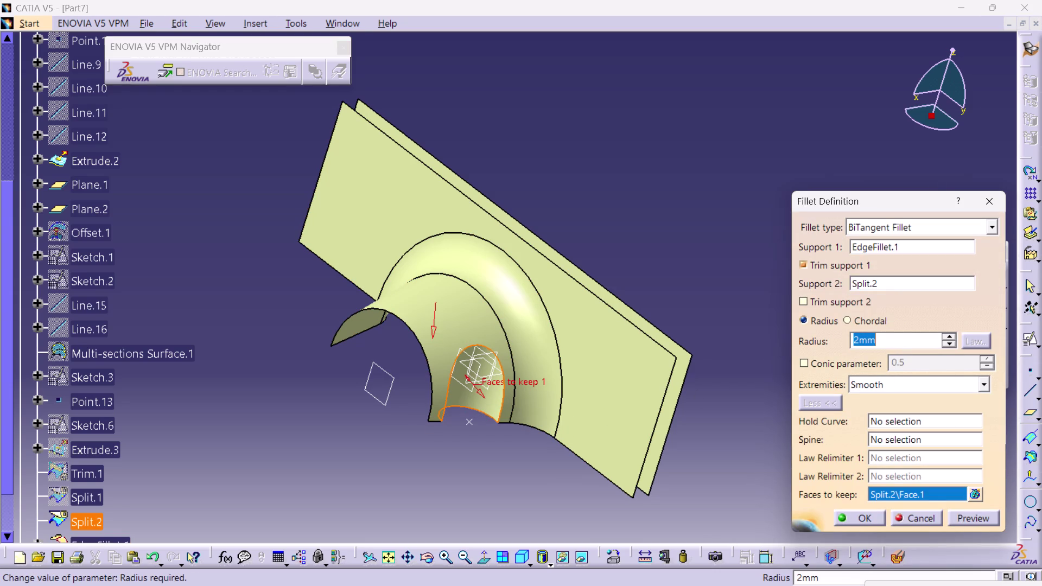
click(865, 515)
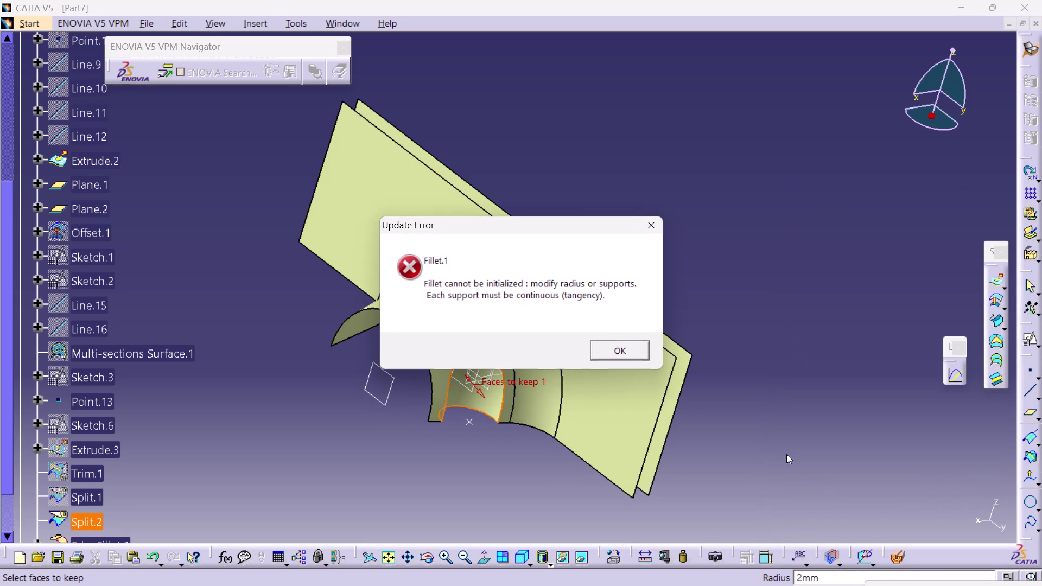
click(628, 350)
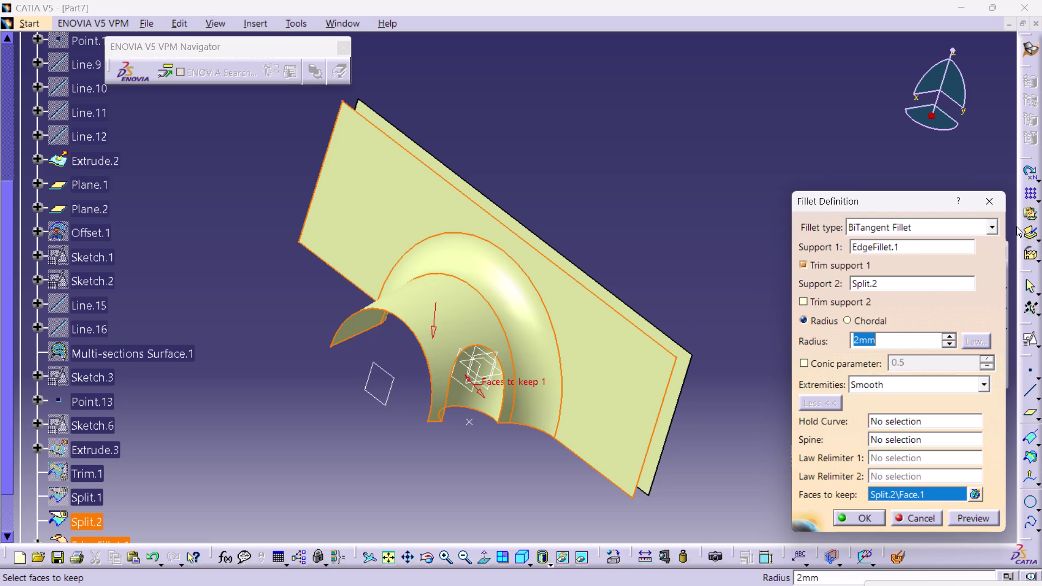
click(991, 201)
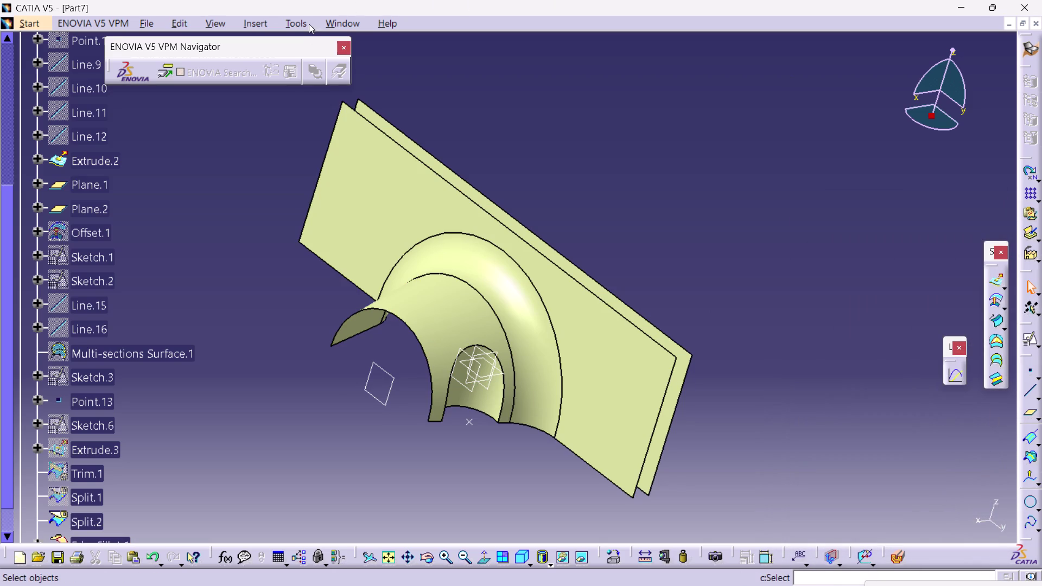
click(260, 18)
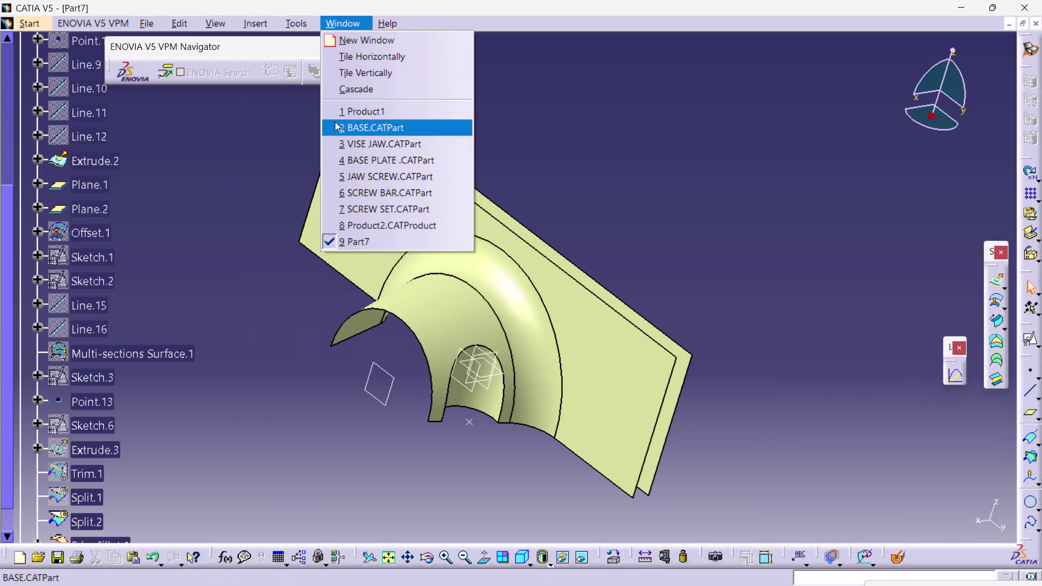
click(228, 196)
click(345, 21)
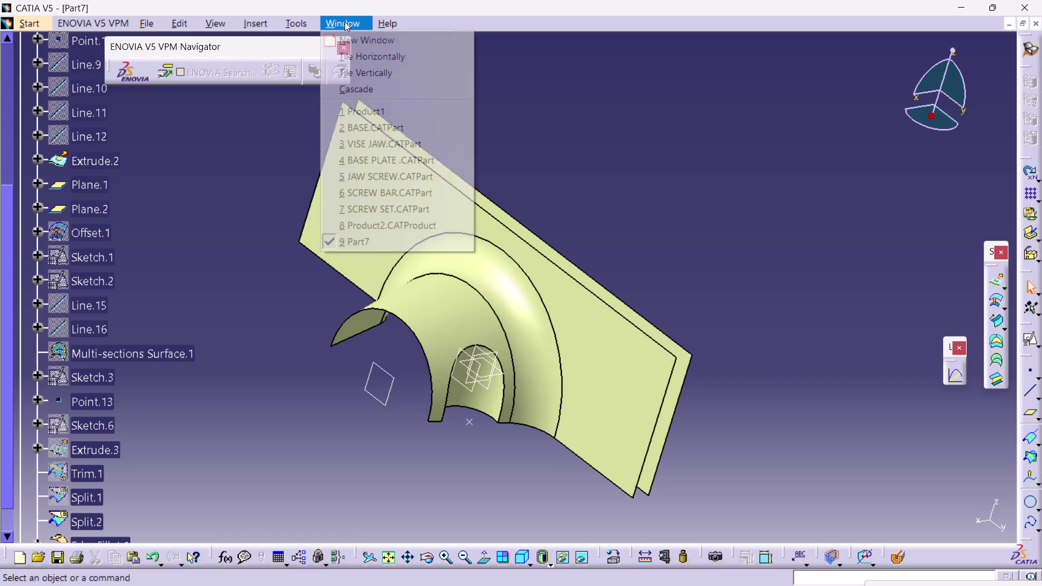
click(238, 203)
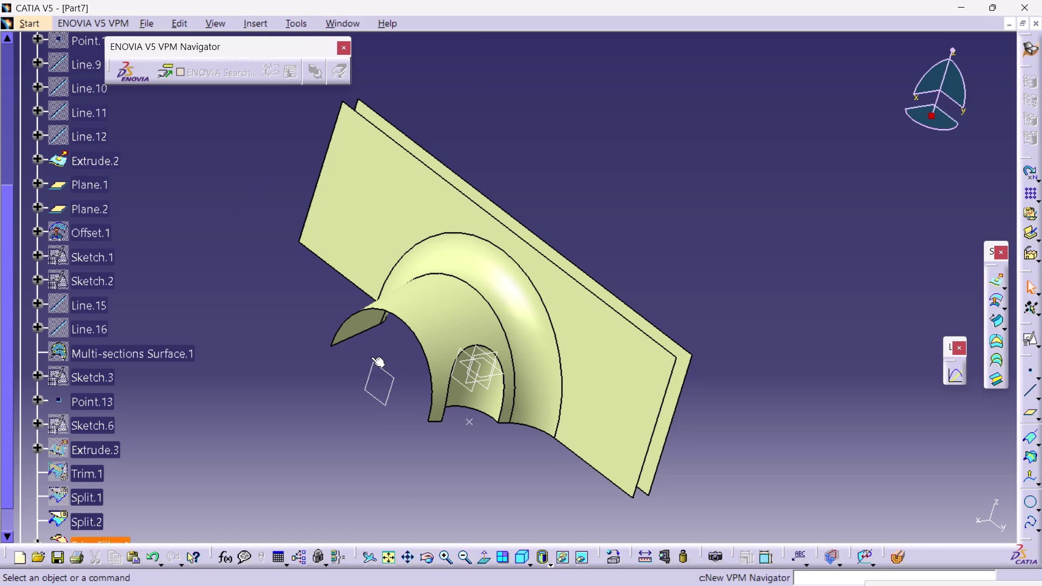